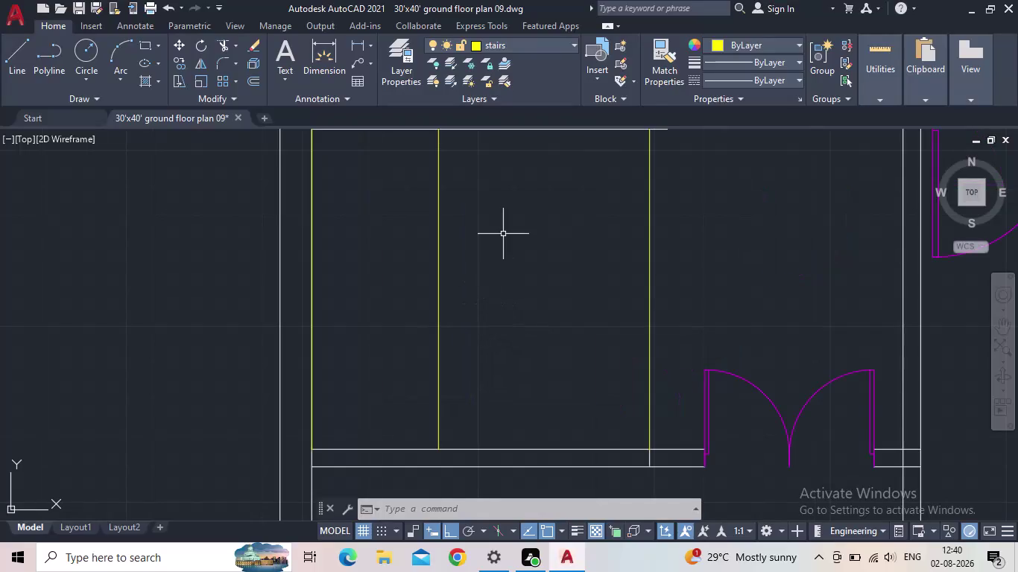
Draw a stairs-layer line closing the flight's top, from the top-right corner to the left inner edge.
middle_drag(503, 237, 500, 305)
click(511, 195)
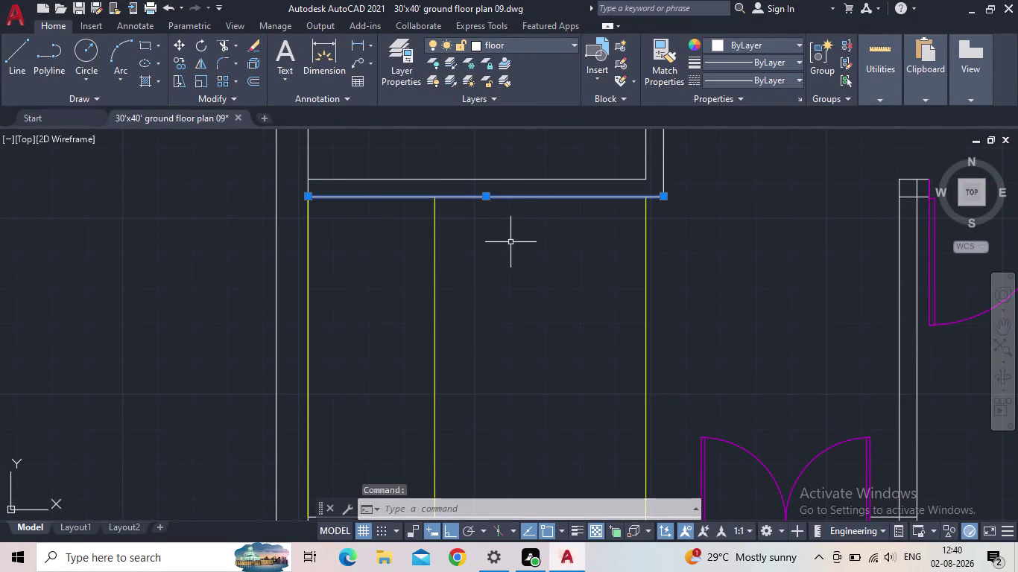
key(Escape)
scroll(down, 3)
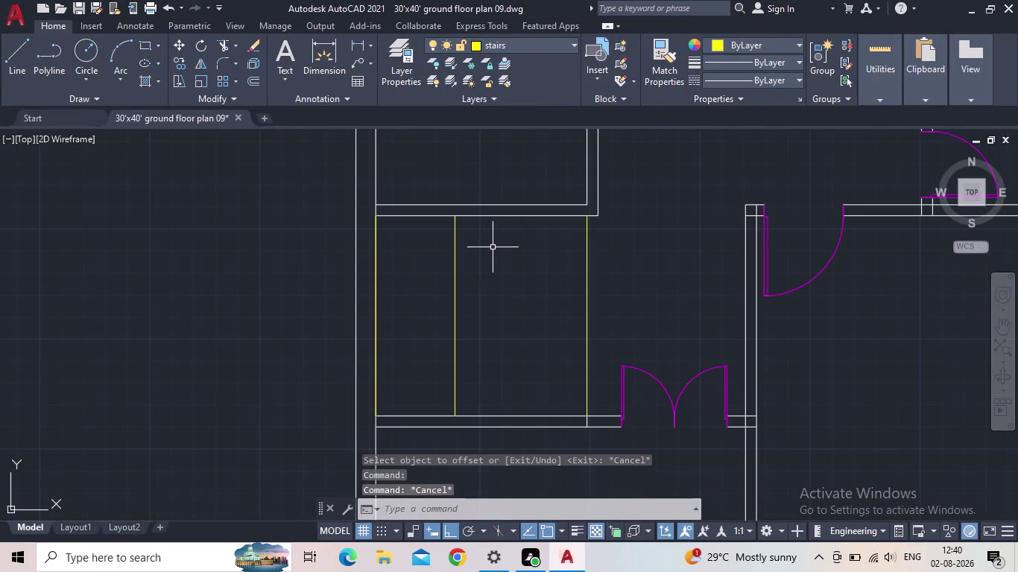
scroll(up, 3)
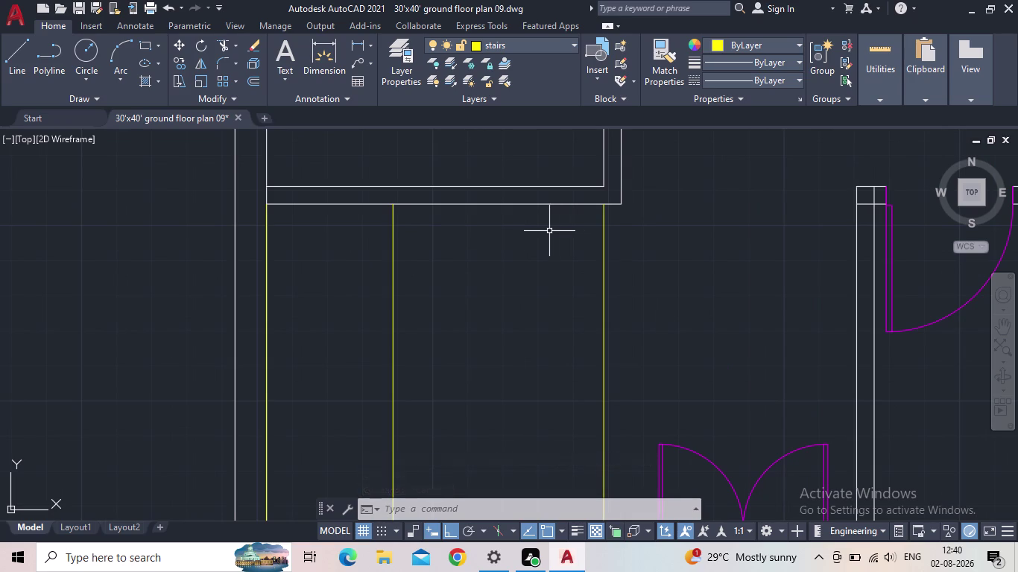
key(l)
key(Return)
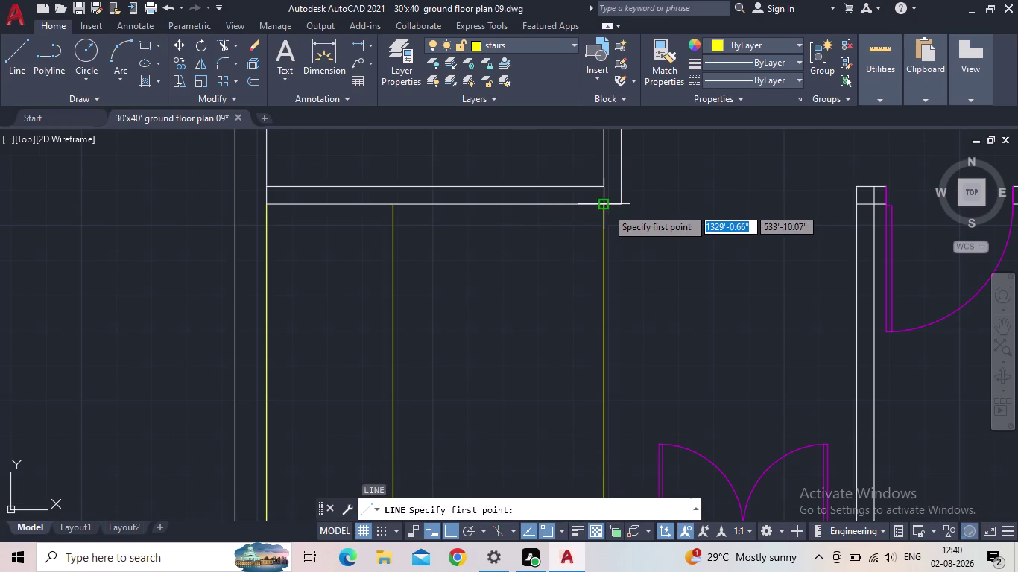
click(606, 209)
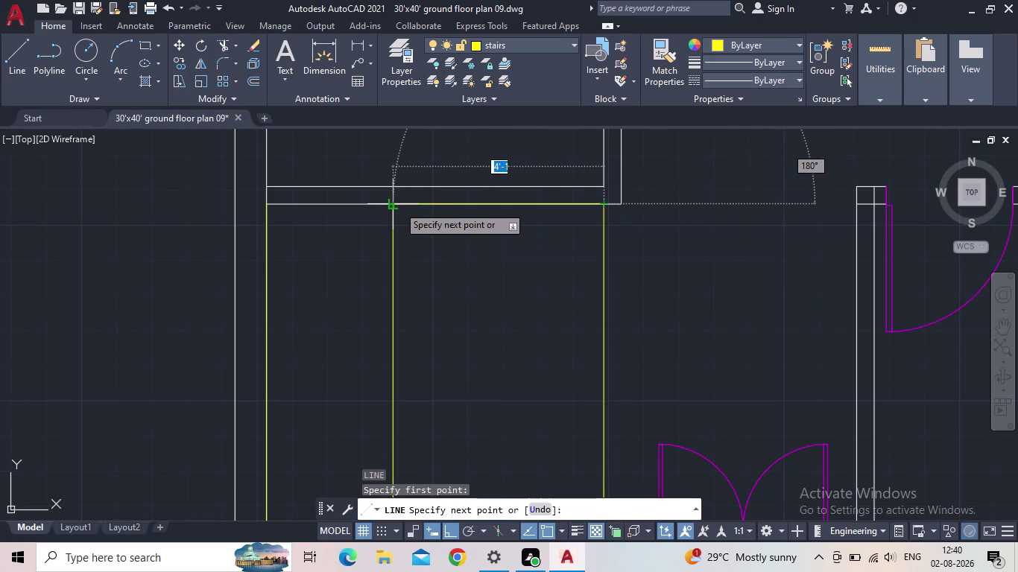
click(394, 206)
key(Escape)
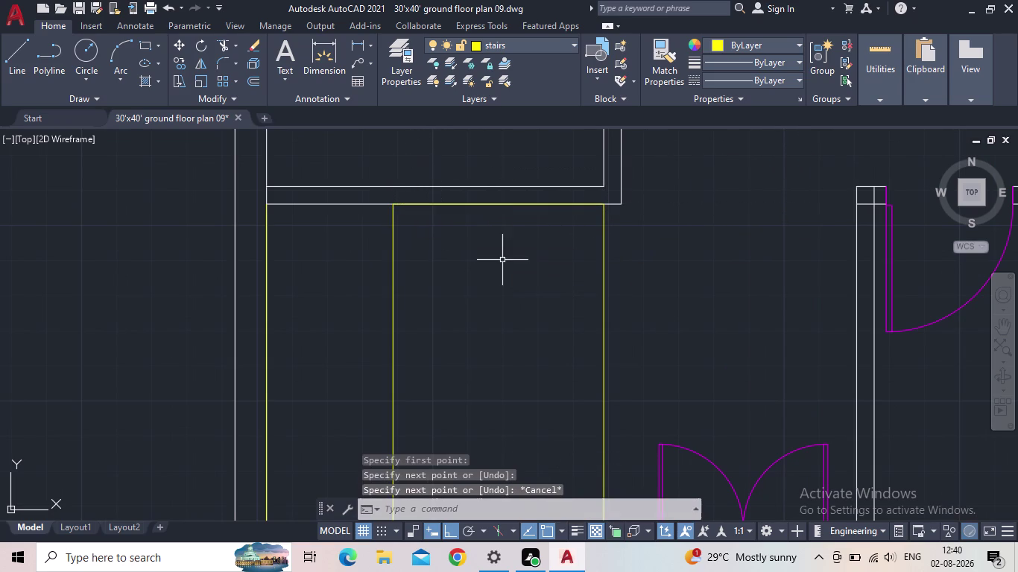
click(479, 204)
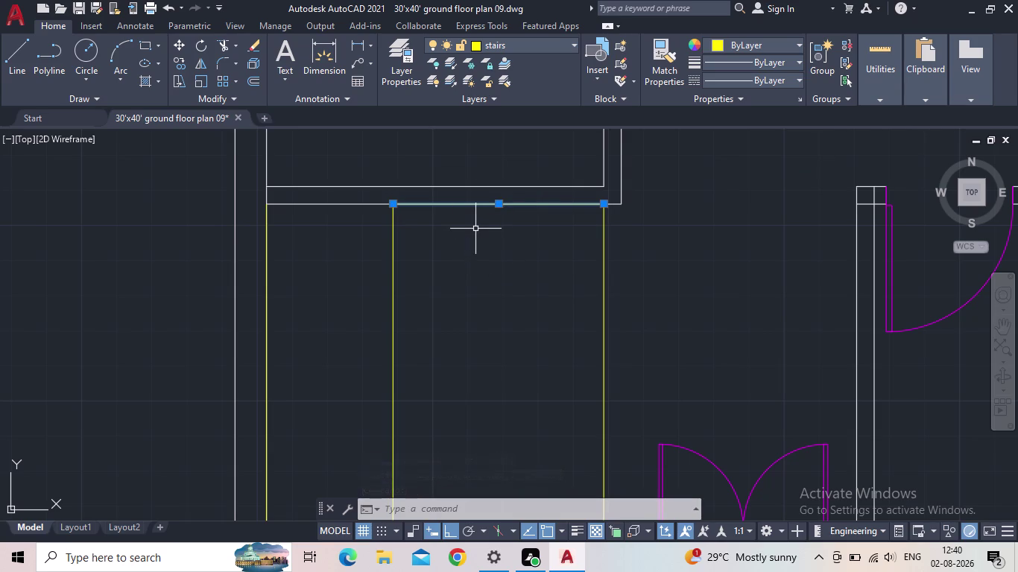
Begin an offset with a 2 ft distance, then cancel it.
key(o)
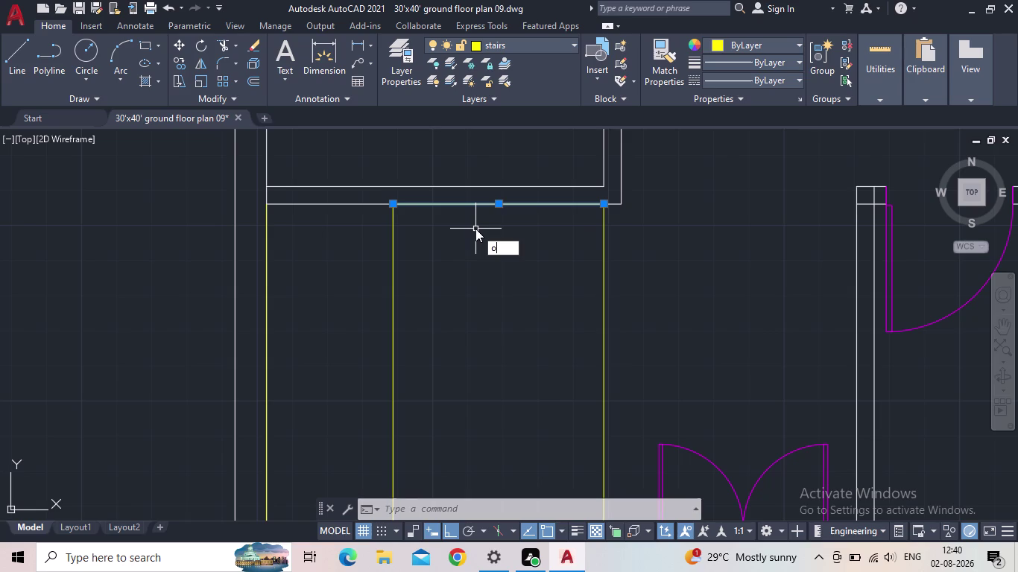
key(Return)
text(2)
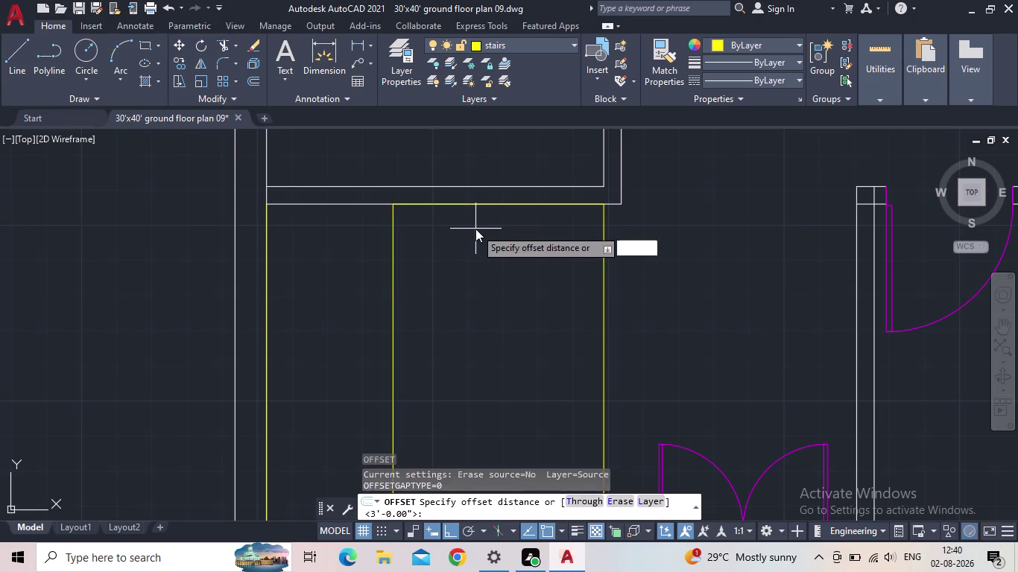
text(')
key(Return)
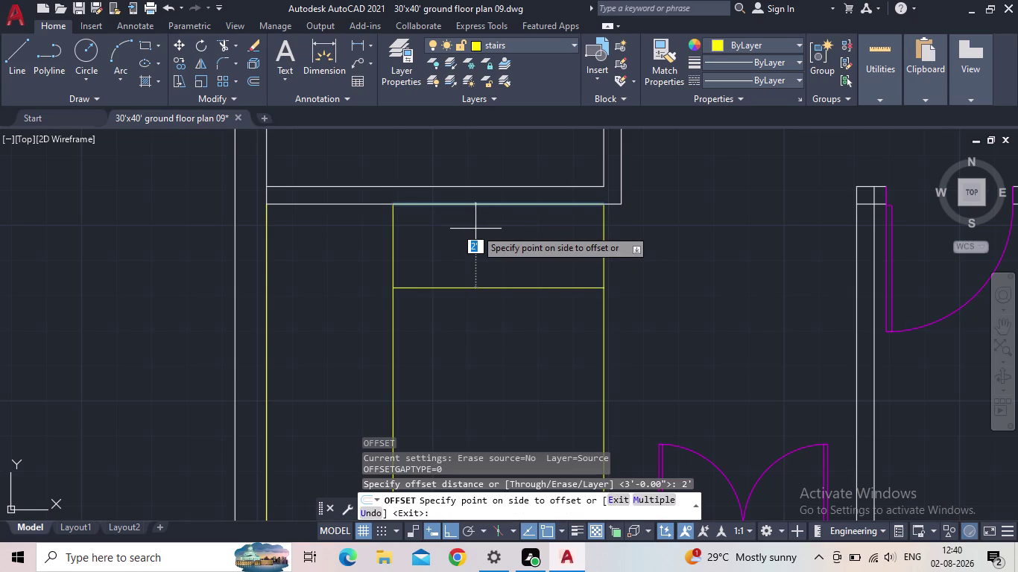
scroll(down, 3)
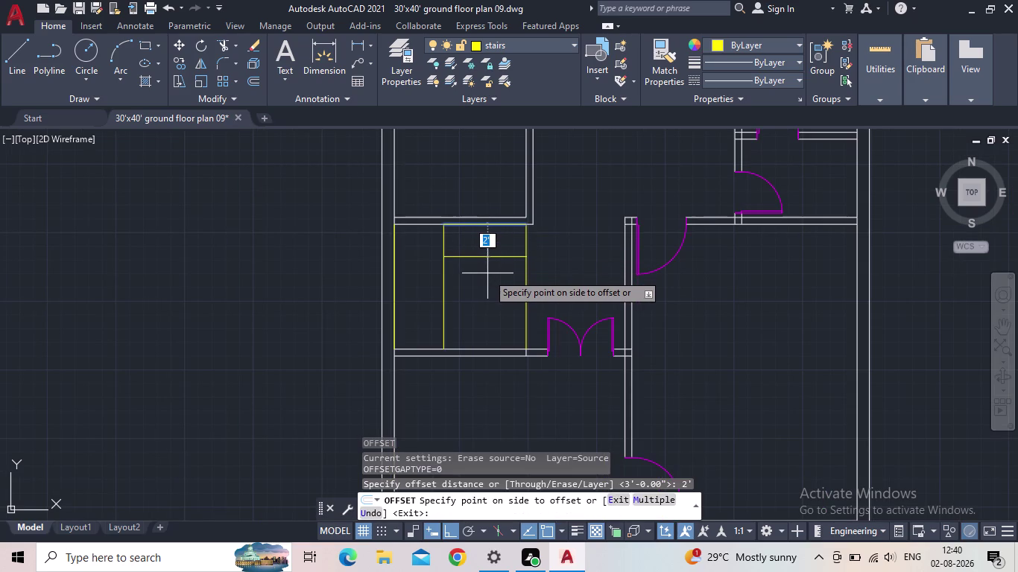
key(Escape)
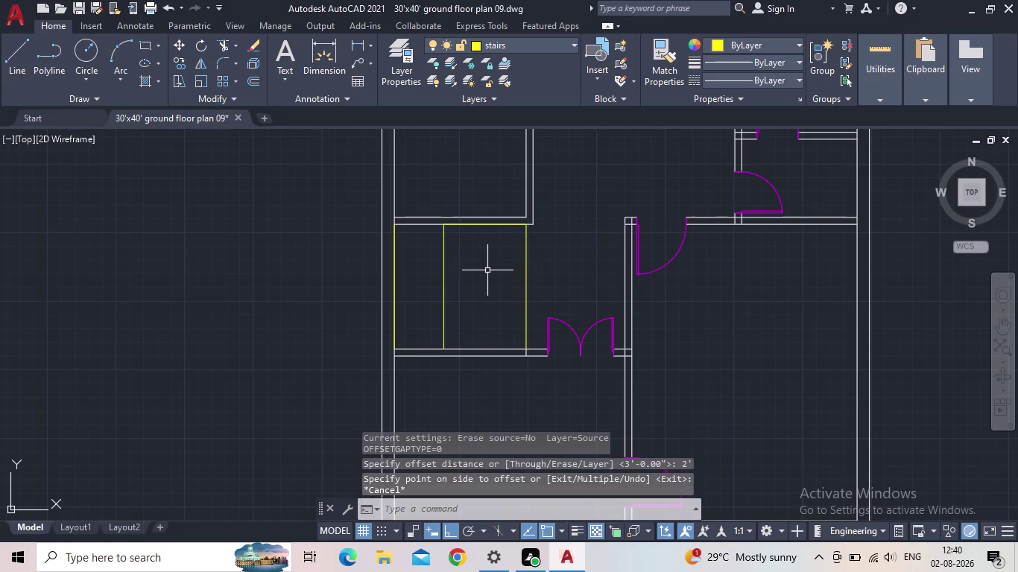
Offset the top stair line 3 ft downward to create the first tread line.
key(o)
key(Return)
key(3)
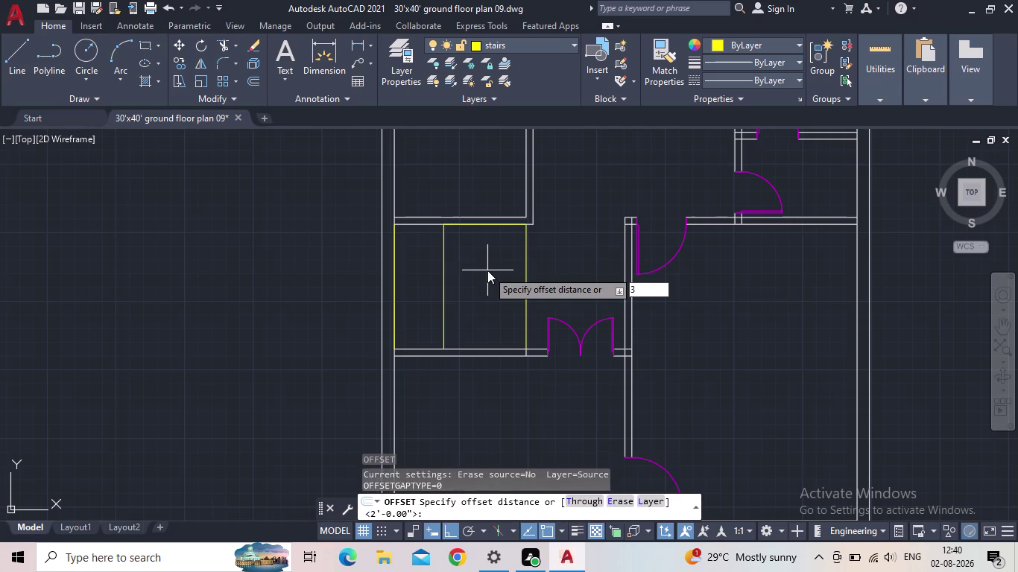
key(apostrophe)
key(Return)
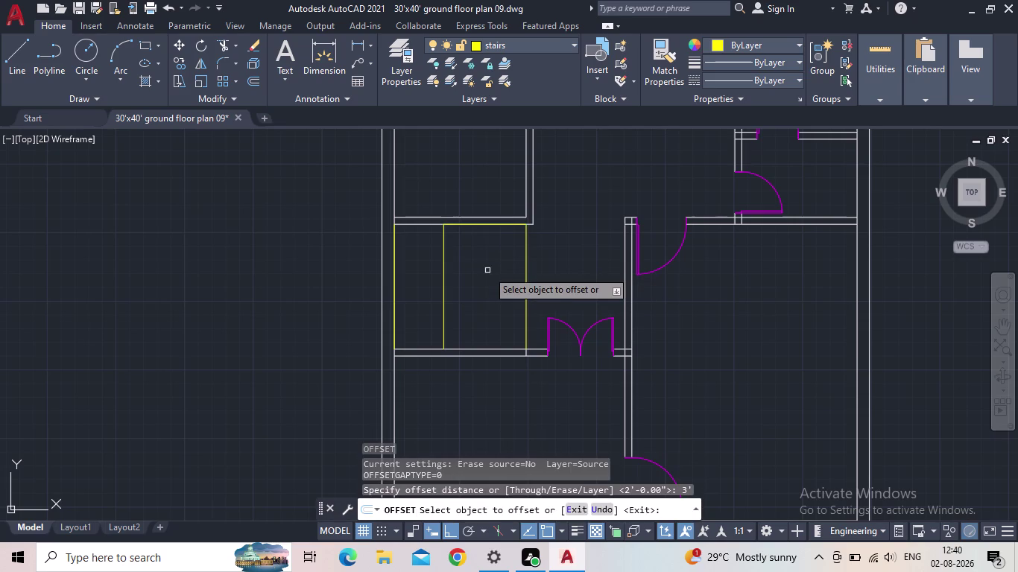
scroll(up, 3)
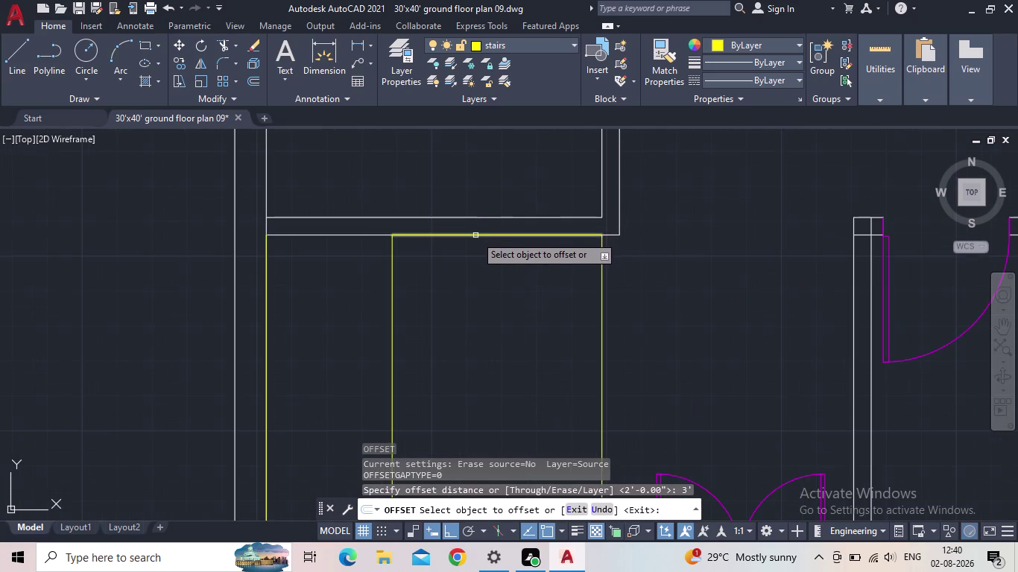
click(476, 236)
click(496, 372)
scroll(down, 3)
middle_drag(507, 366, 505, 284)
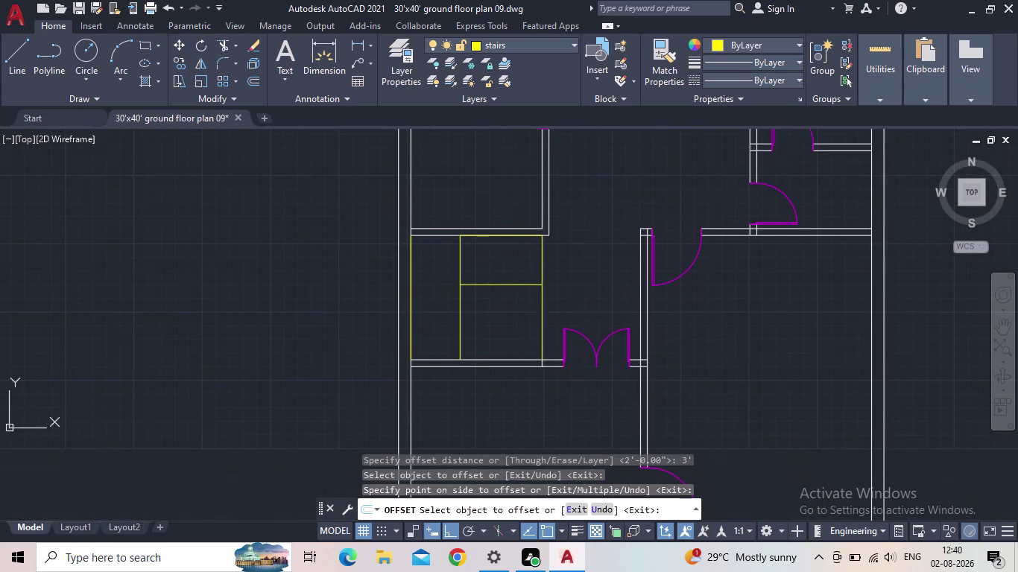
key(Escape)
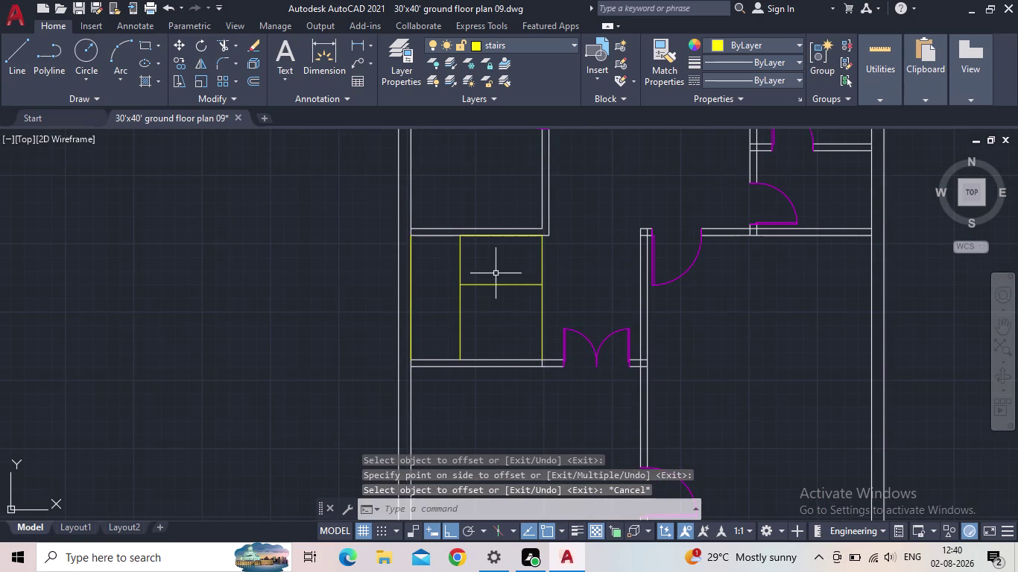
Draw a line across the bottom of the flight from its bottom-left to bottom-right corner.
key(l)
key(Return)
scroll(up, 3)
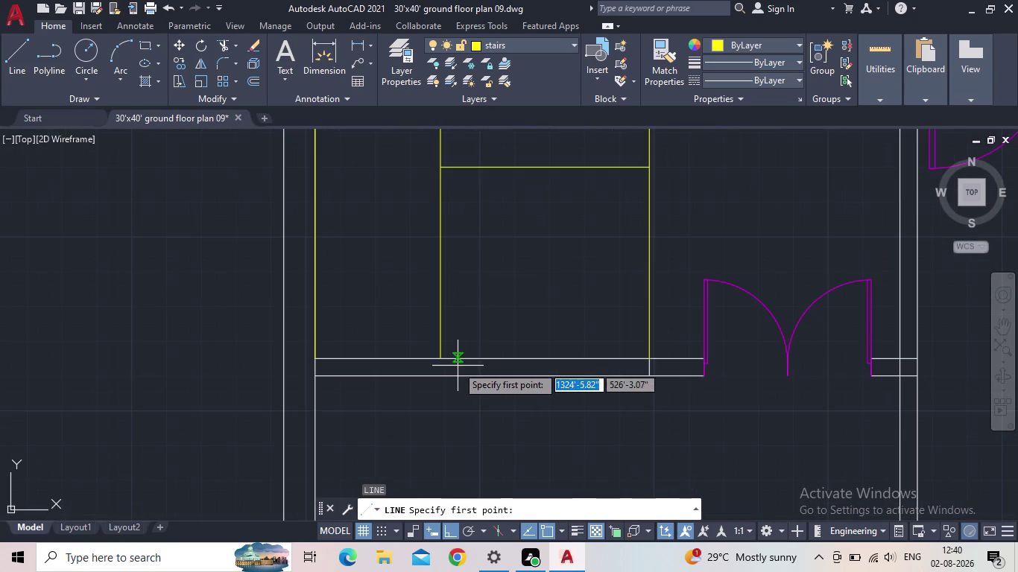
click(436, 358)
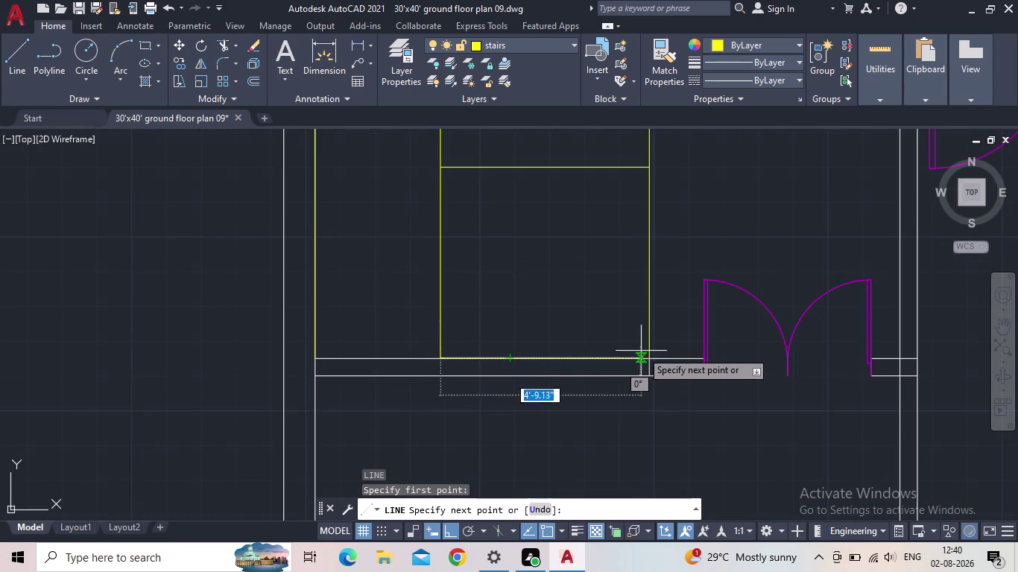
click(646, 357)
key(Escape)
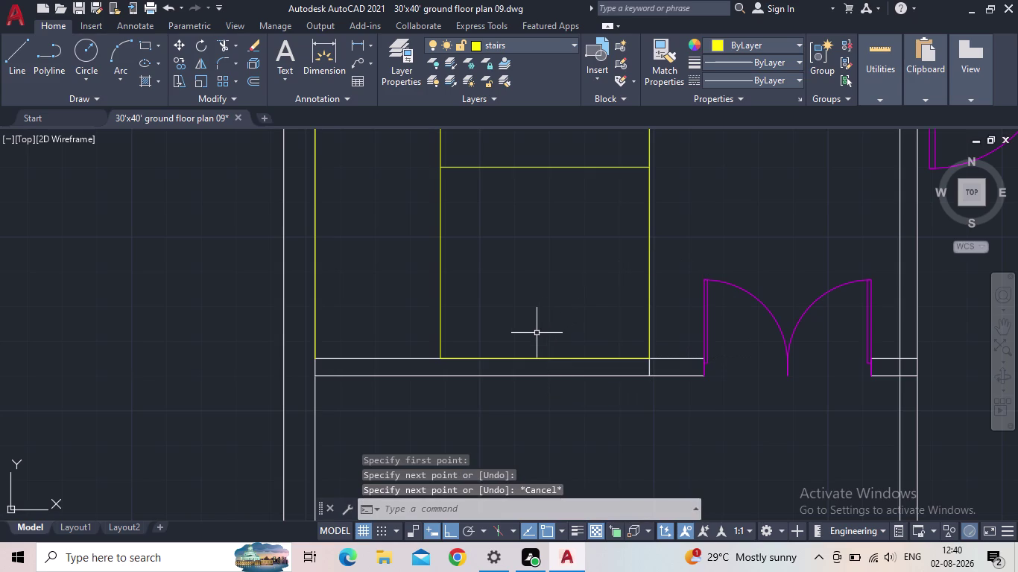
Offset the bottom stair line 3 ft upward to create the second tread line.
key(o)
key(Return)
text(3)
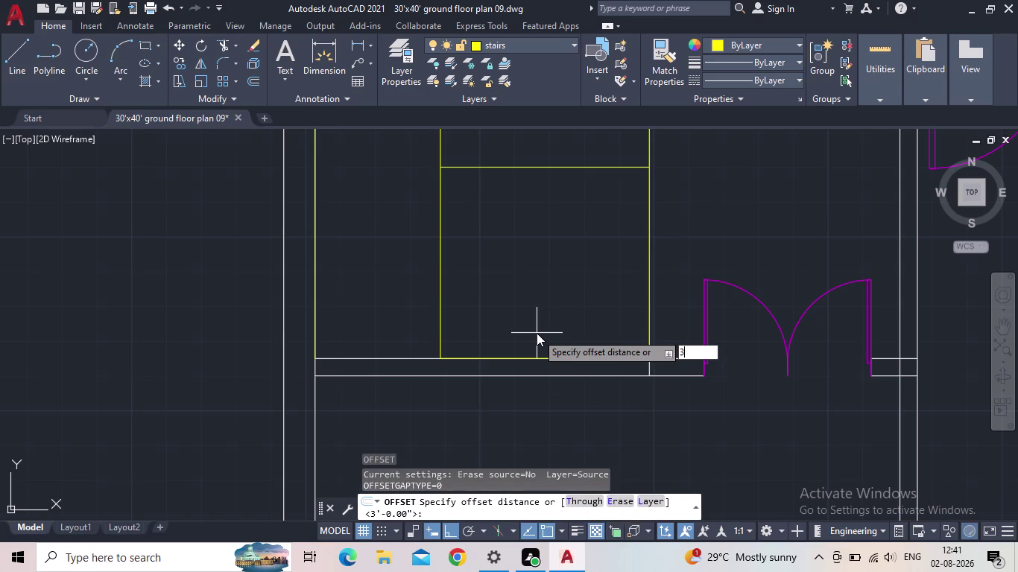
text(')
key(Return)
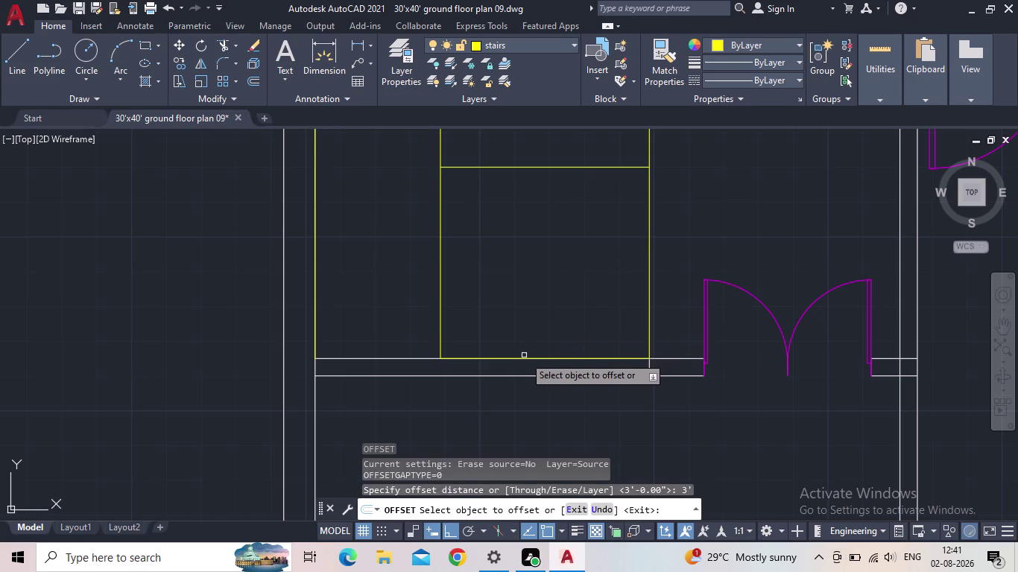
click(523, 356)
click(509, 357)
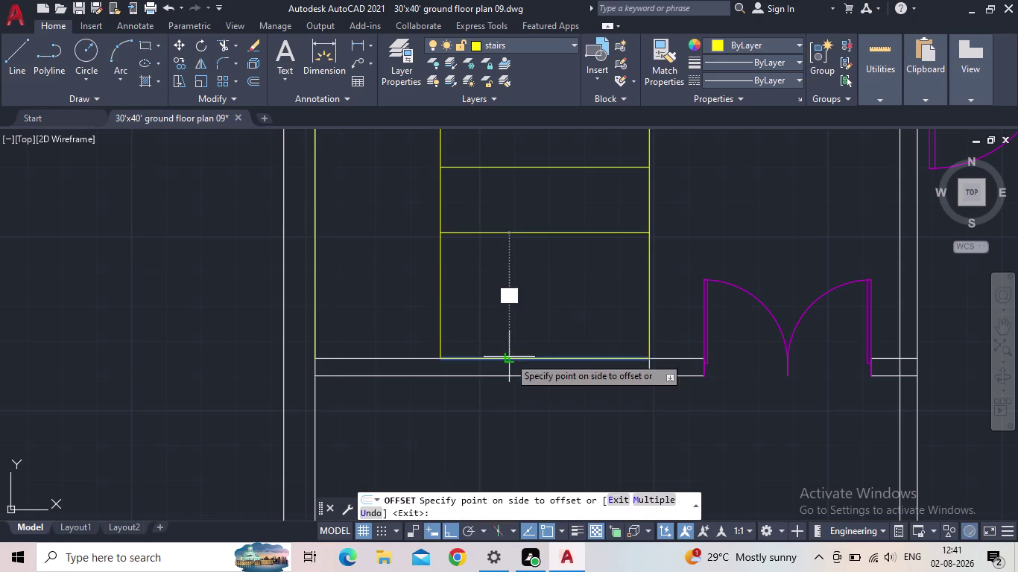
click(518, 251)
scroll(down, 3)
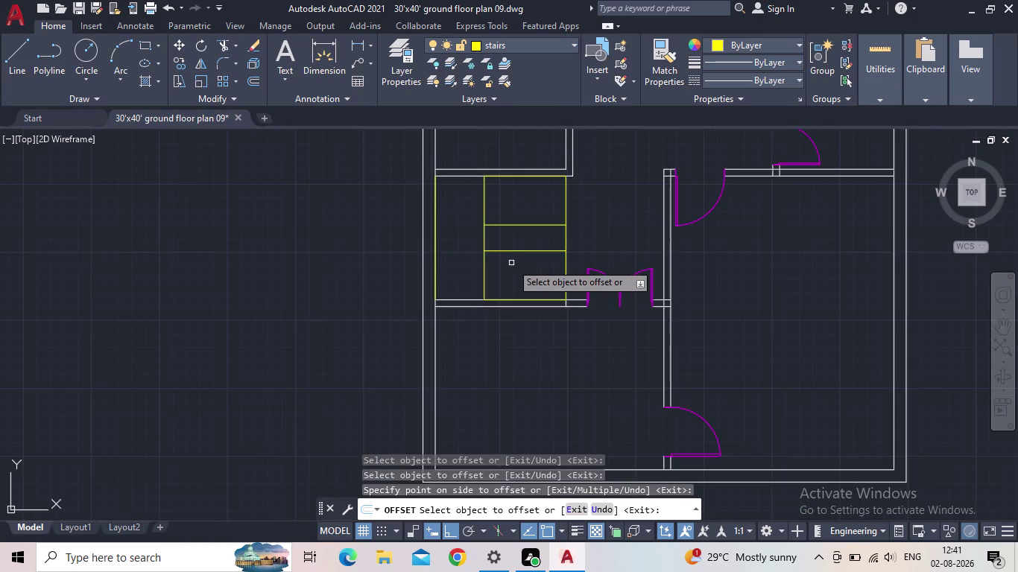
middle_drag(511, 265, 479, 339)
scroll(up, 3)
key(Escape)
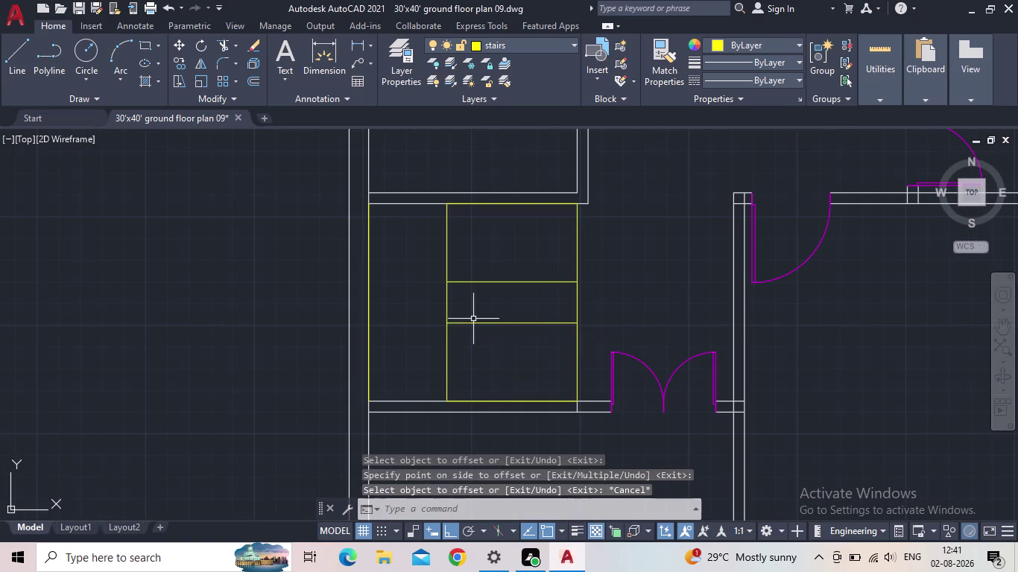
scroll(up, 3)
scroll(up, 3)
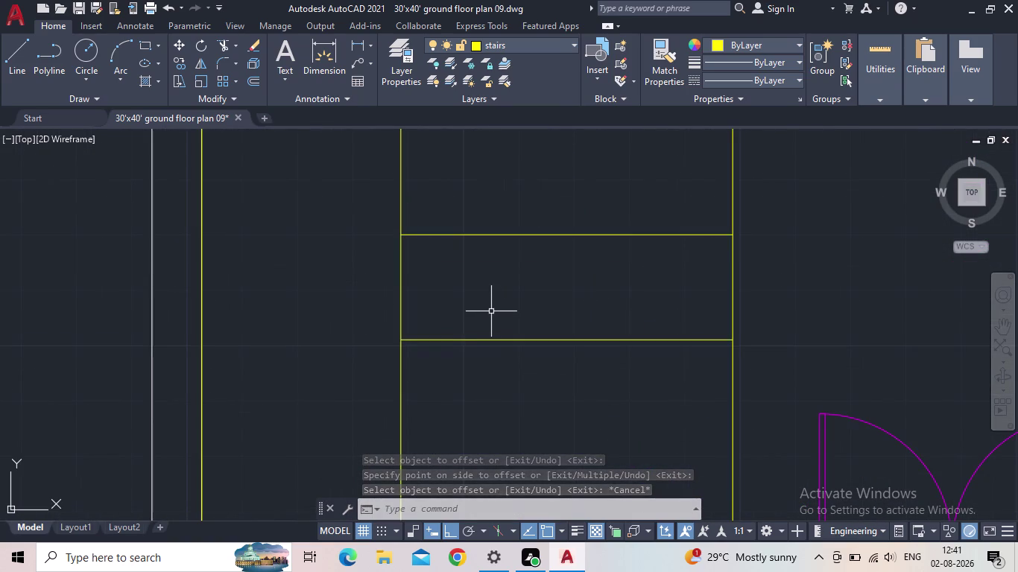
Offset the upper and lower tread lines by 1 inch to double them.
key(o)
key(Return)
text(1)
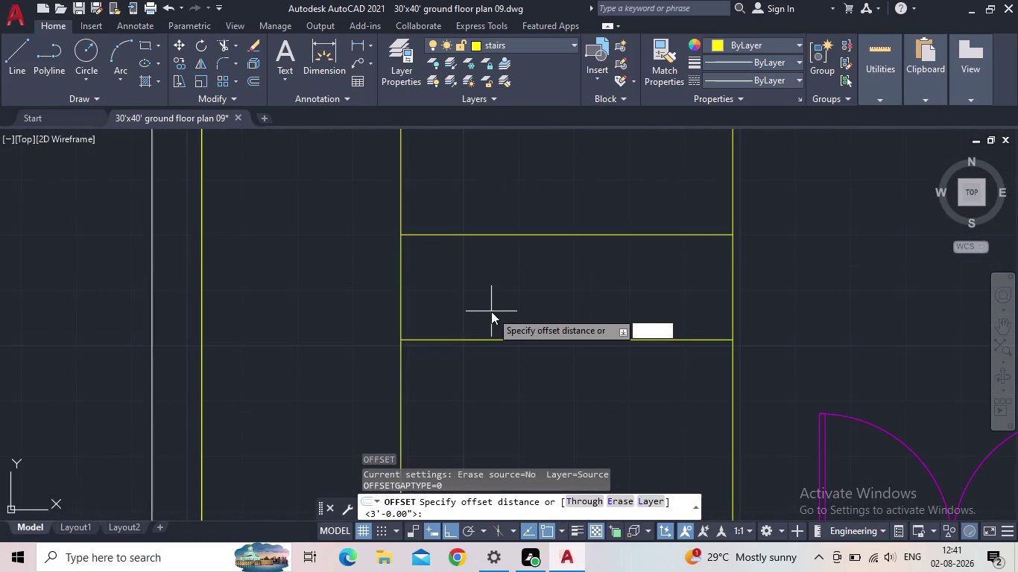
text(")
key(Return)
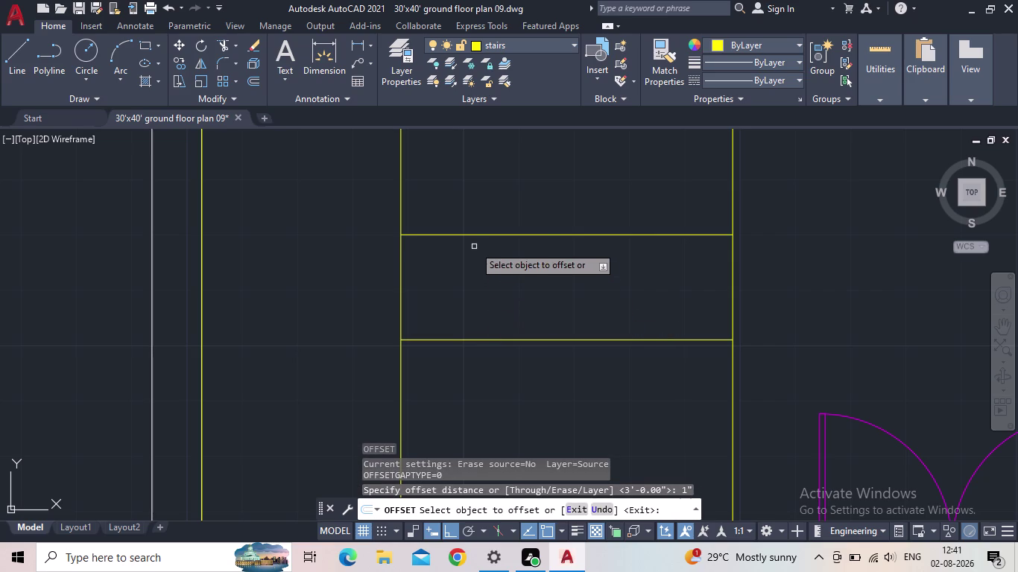
click(475, 234)
click(477, 253)
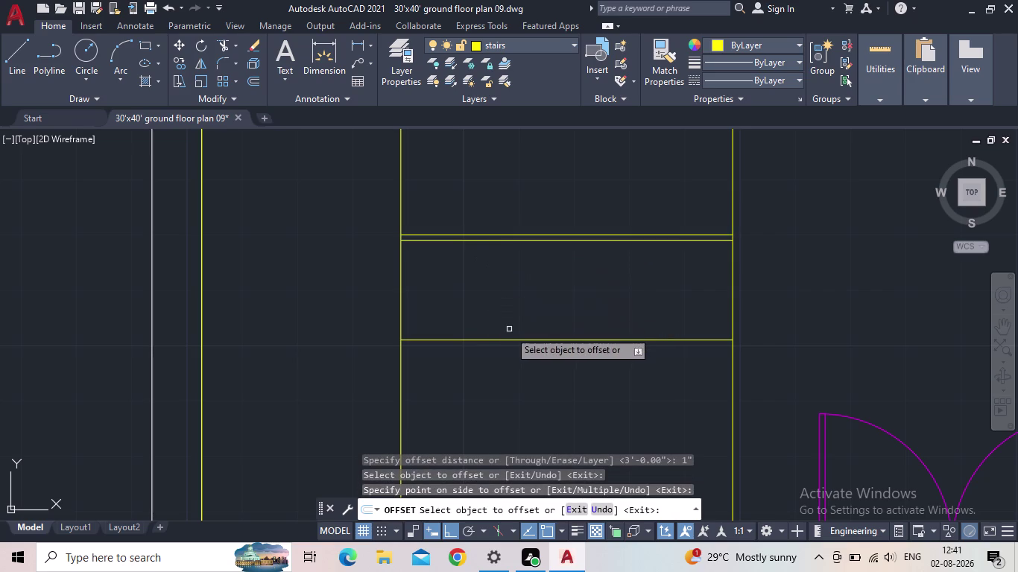
click(510, 339)
click(508, 308)
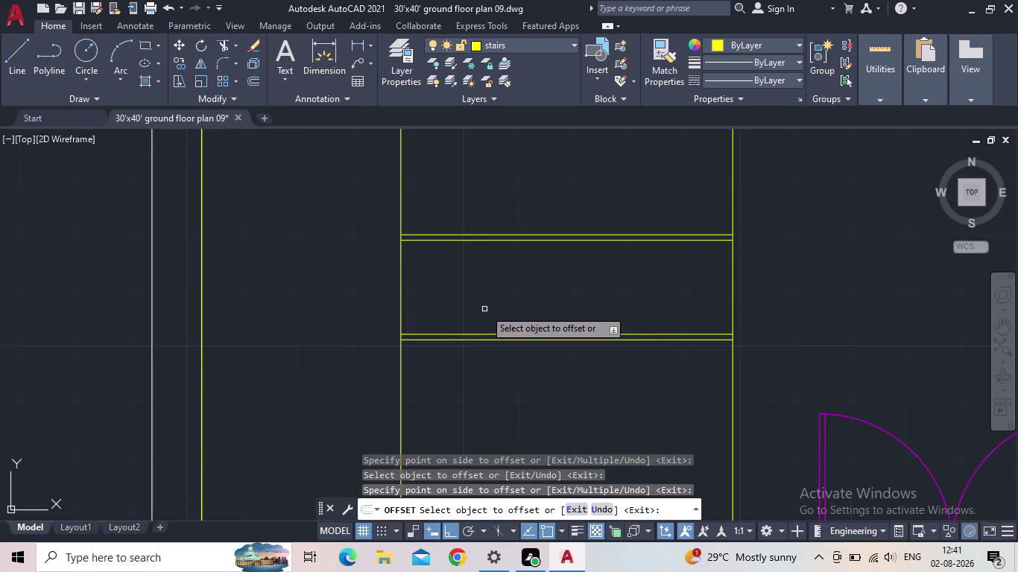
key(Escape)
Try trimming lines near the stair rectangles, then cancel TRIM without removing anything.
scroll(down, 3)
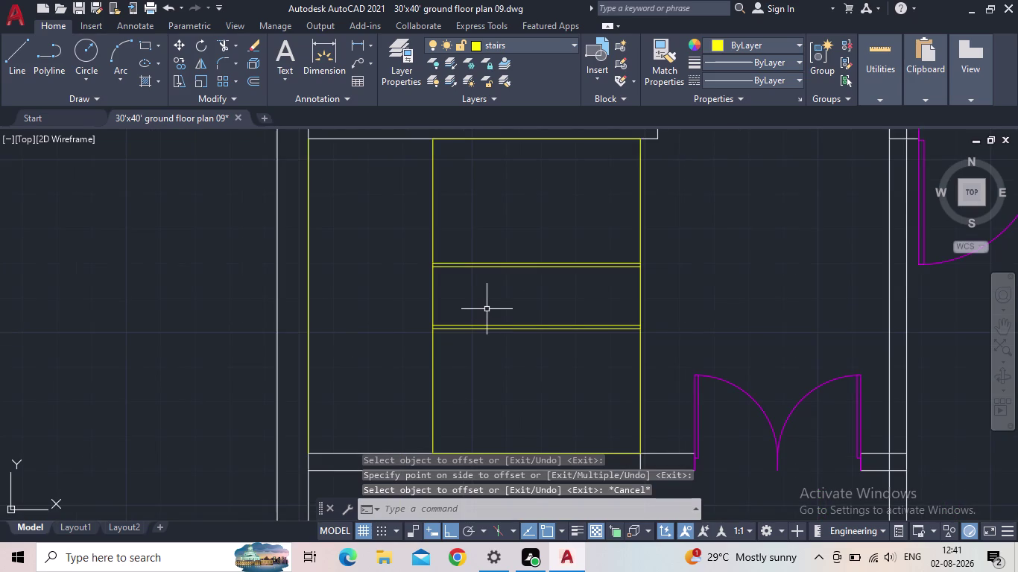
scroll(up, 3)
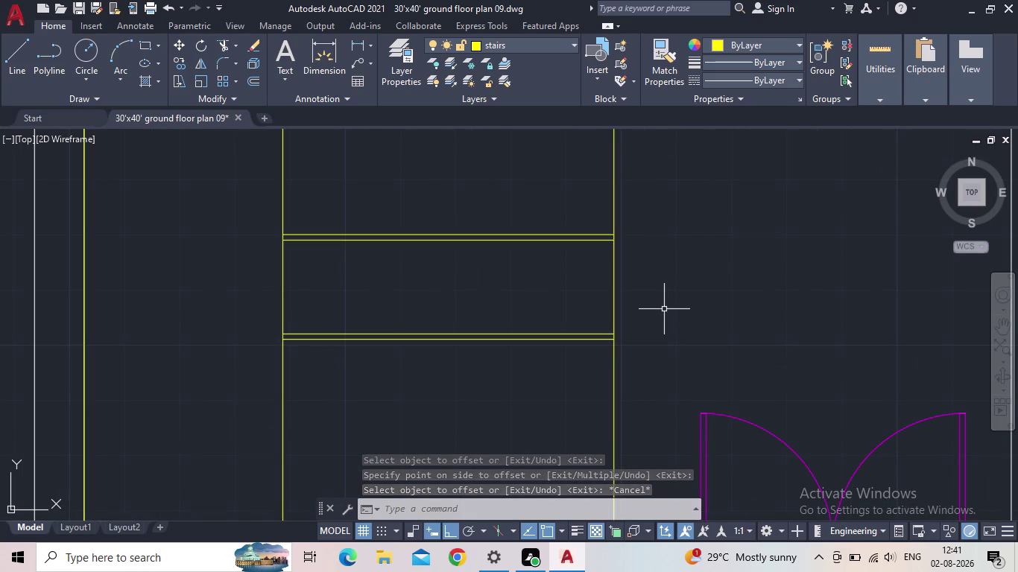
text(tr)
key(Return)
drag(653, 293, 631, 293)
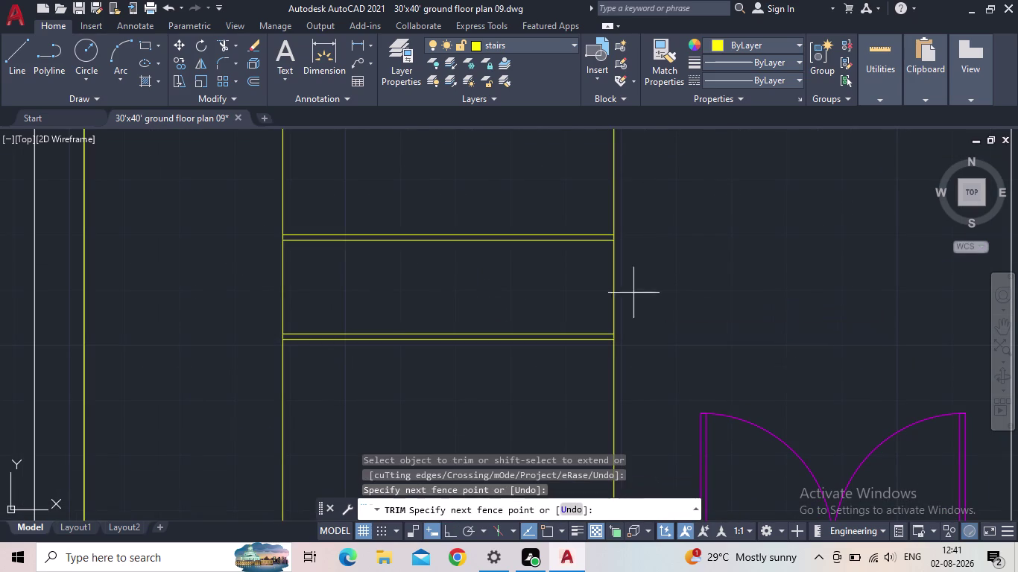
drag(631, 293, 578, 292)
scroll(down, 3)
middle_drag(551, 292, 533, 276)
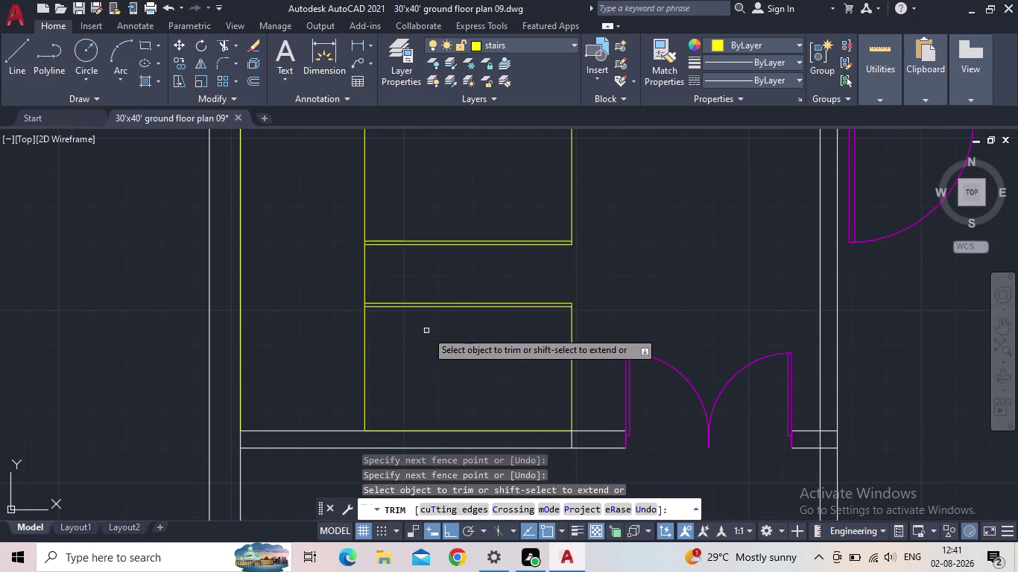
middle_drag(437, 362, 444, 360)
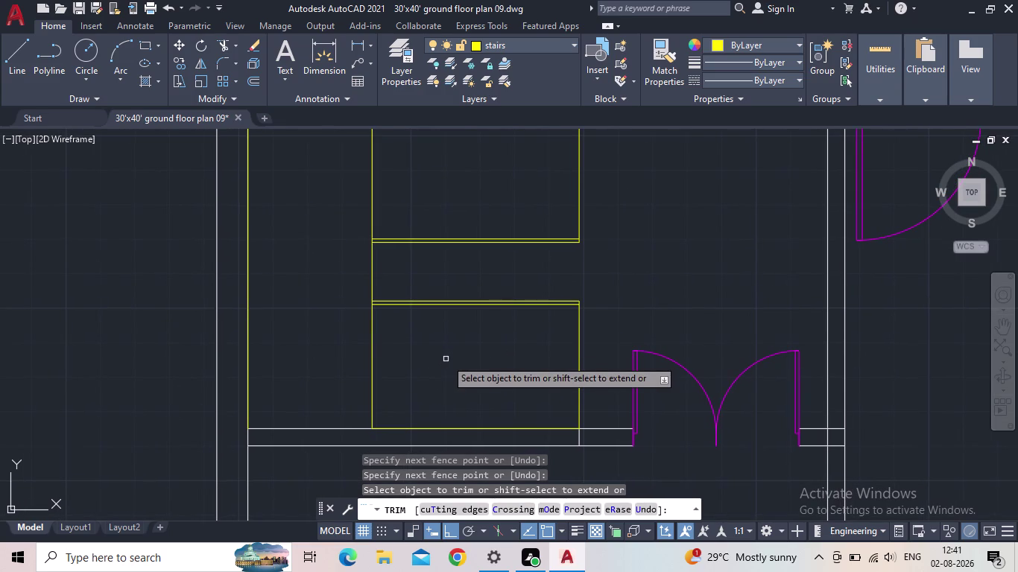
scroll(down, 3)
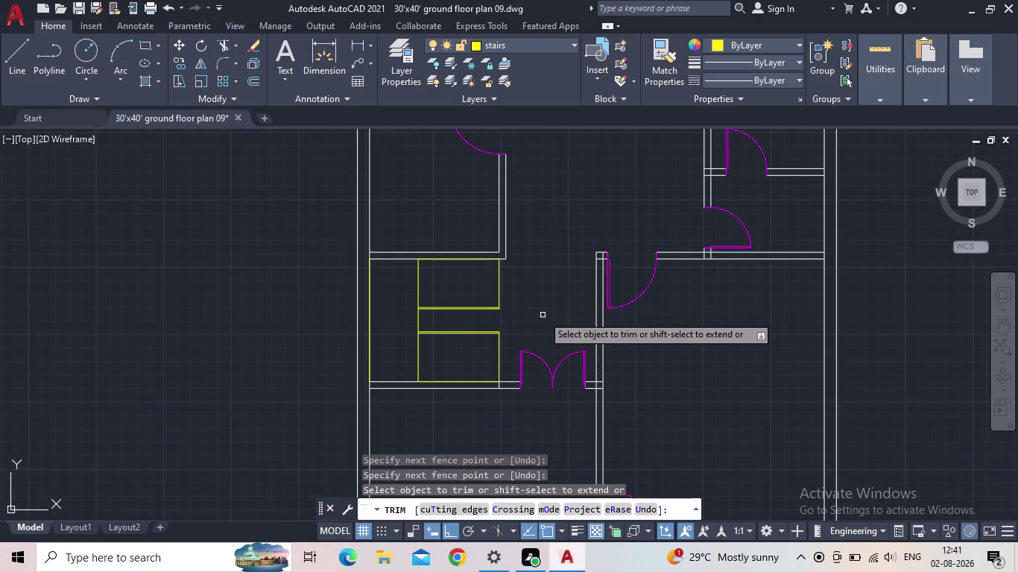
key(Escape)
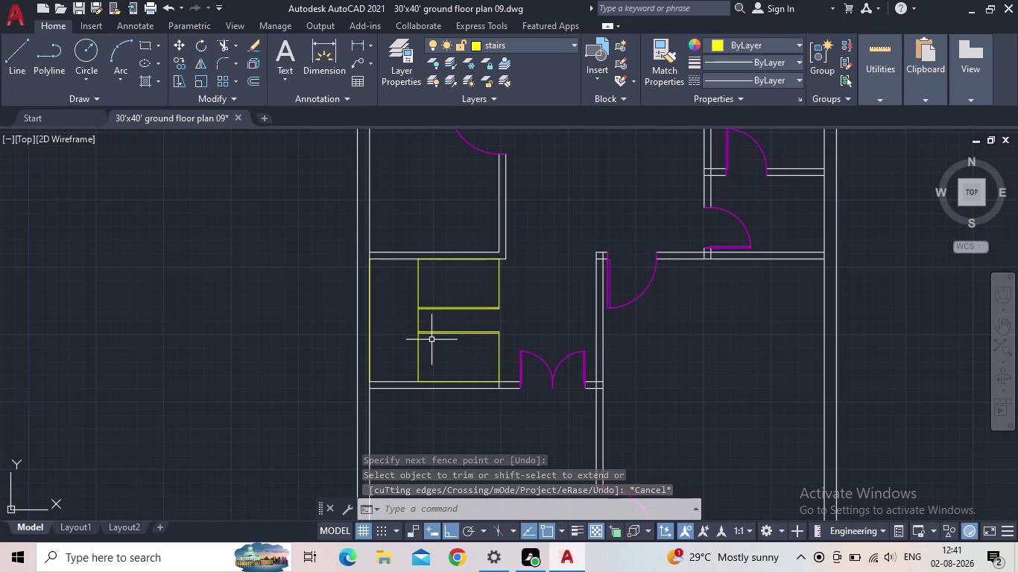
scroll(up, 3)
middle_drag(479, 341, 484, 335)
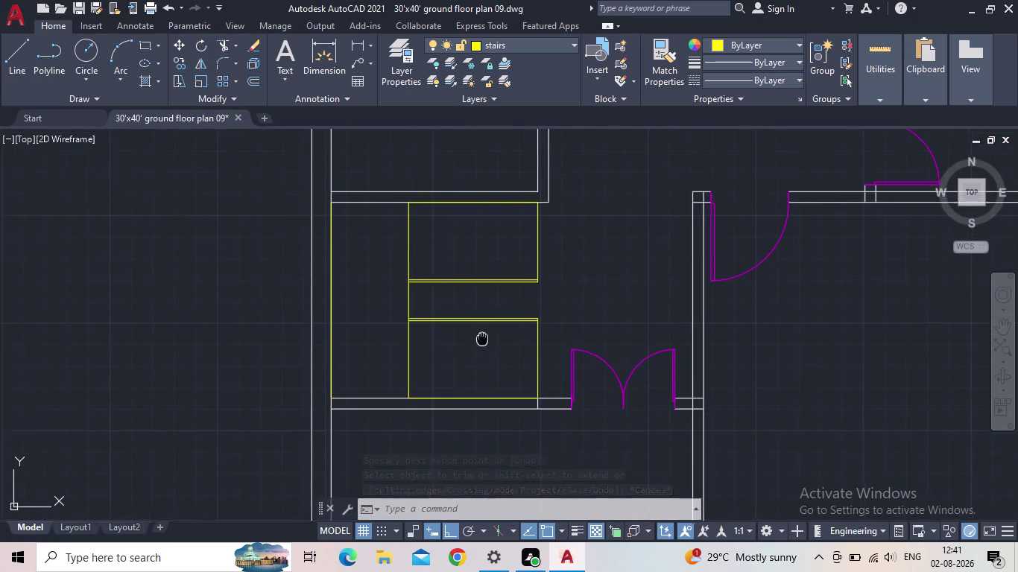
middle_drag(484, 335, 491, 328)
scroll(up, 3)
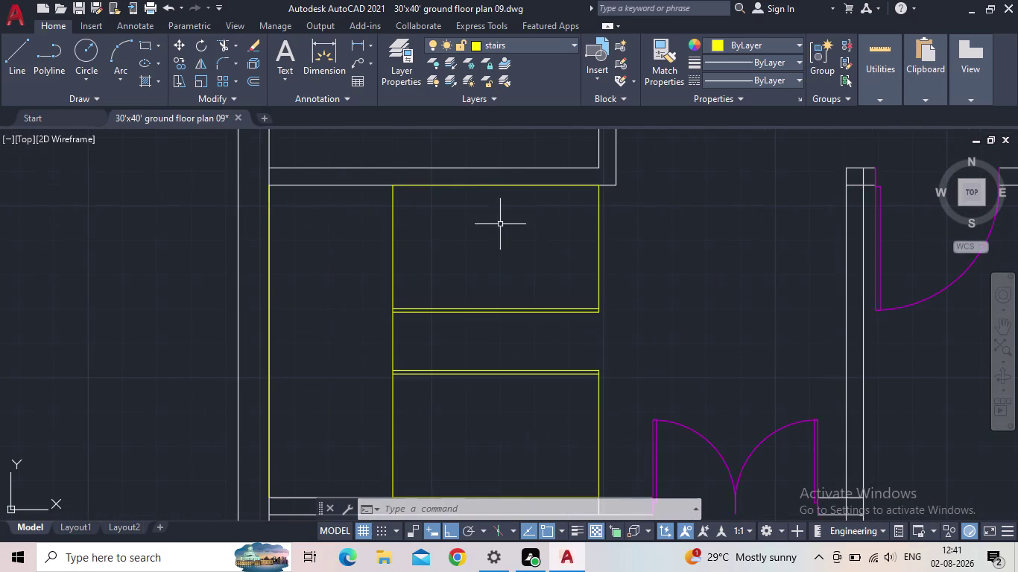
Offset the upper rectangle's top edge and lower rectangle's bottom edge by 1 inch.
key(Escape)
key(o)
key(Return)
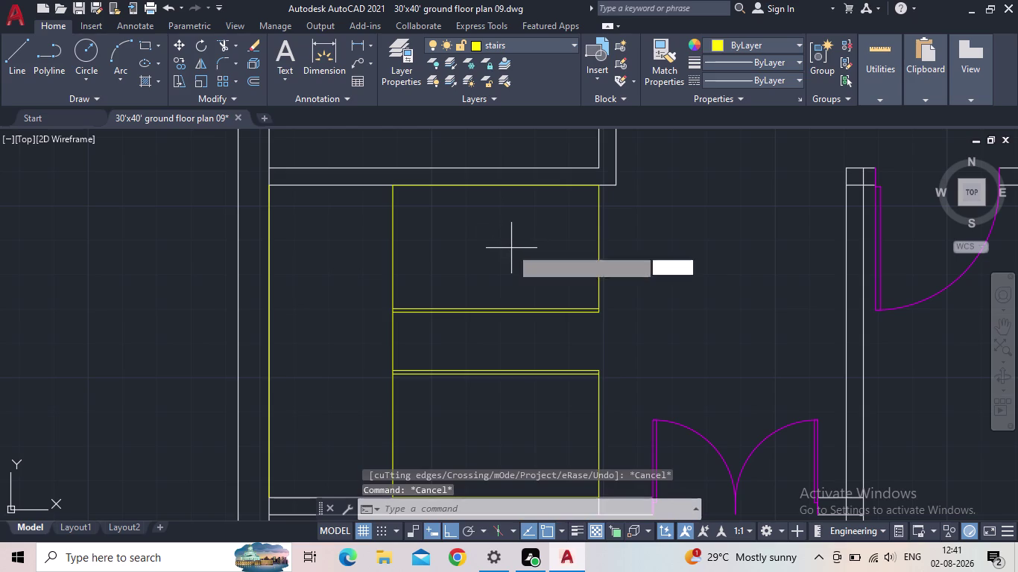
key(1)
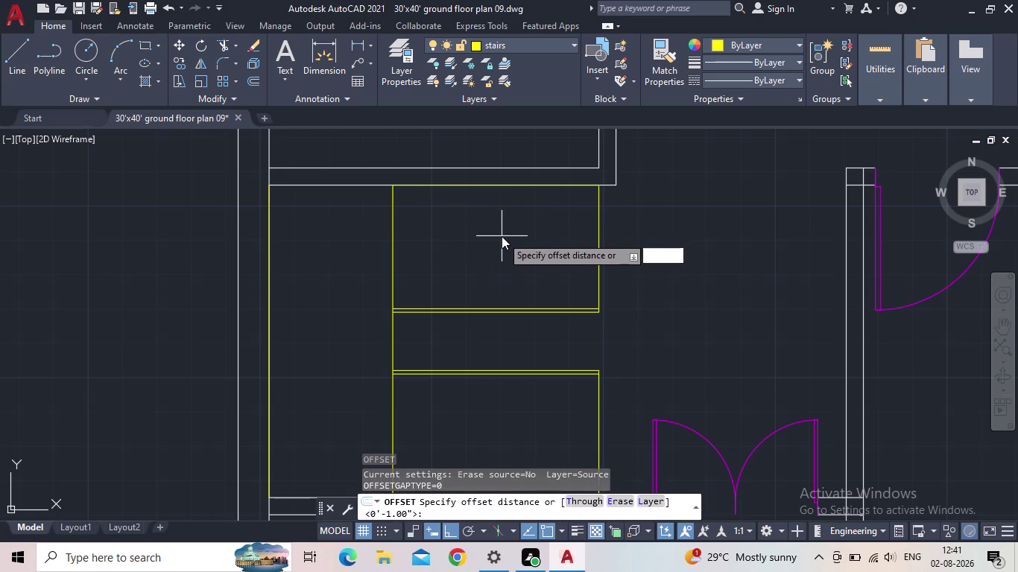
key(shift+quotedbl)
key(Return)
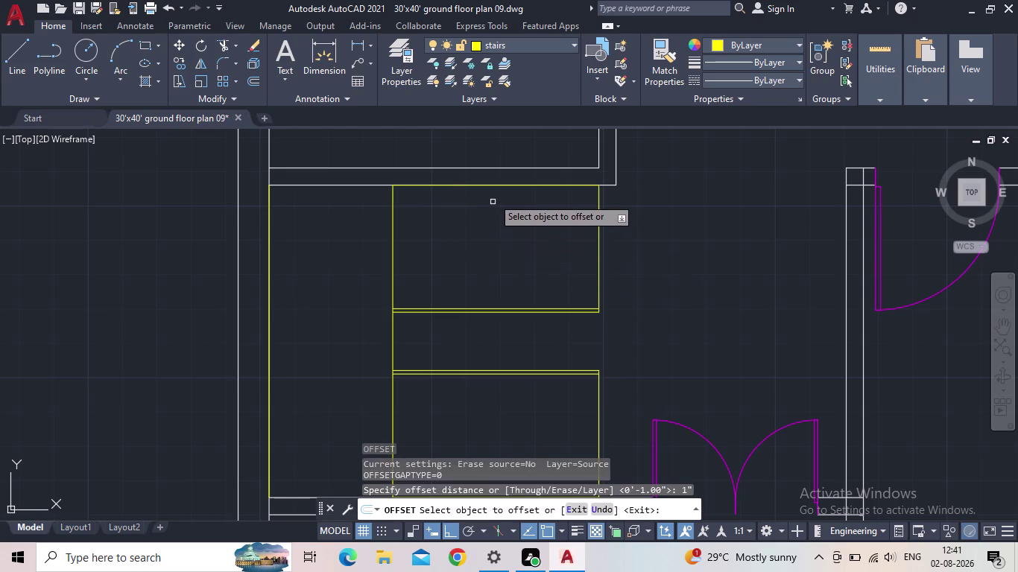
drag(488, 185, 487, 186)
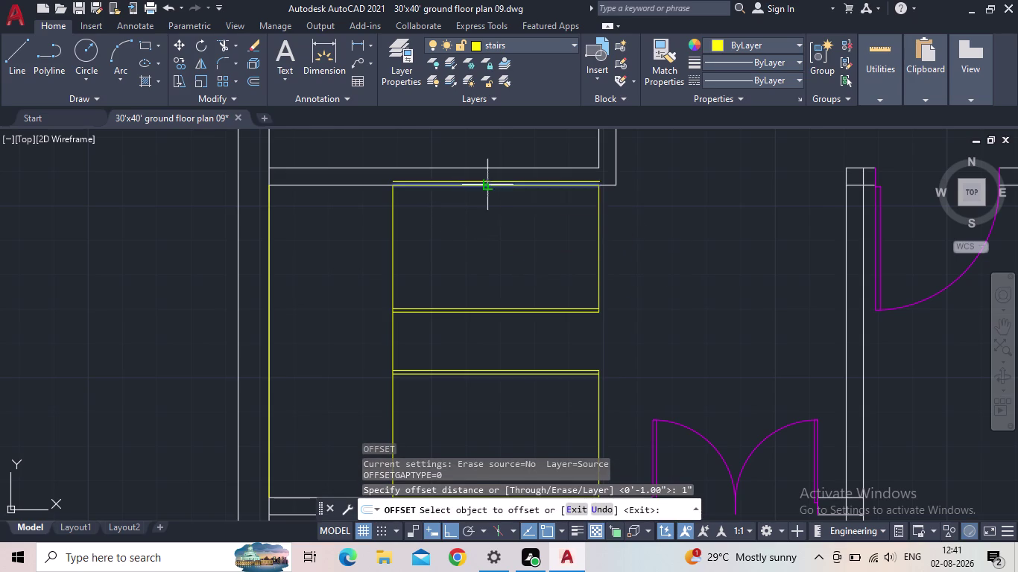
drag(487, 186, 486, 196)
click(486, 224)
middle_drag(495, 322, 536, 180)
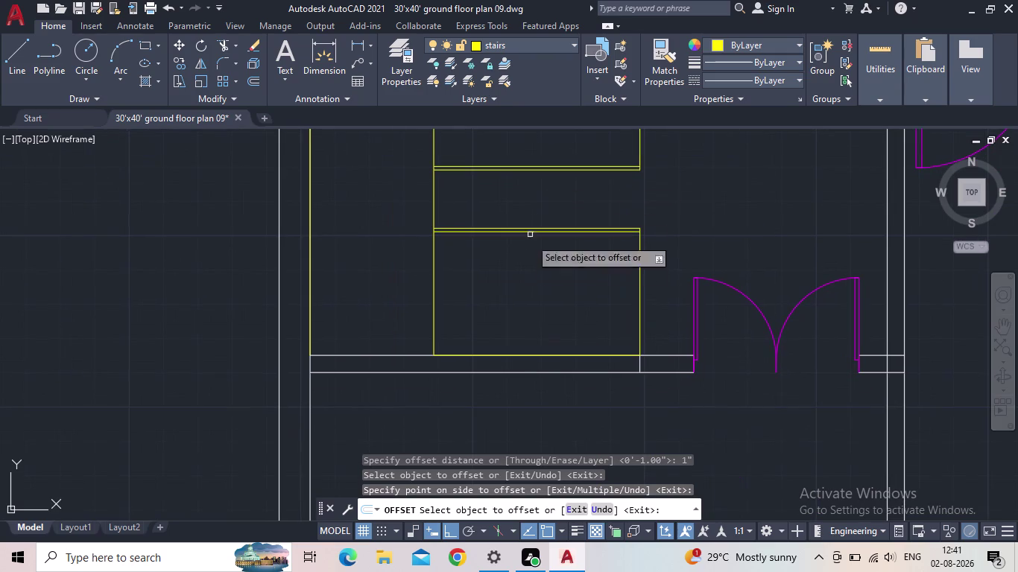
click(531, 355)
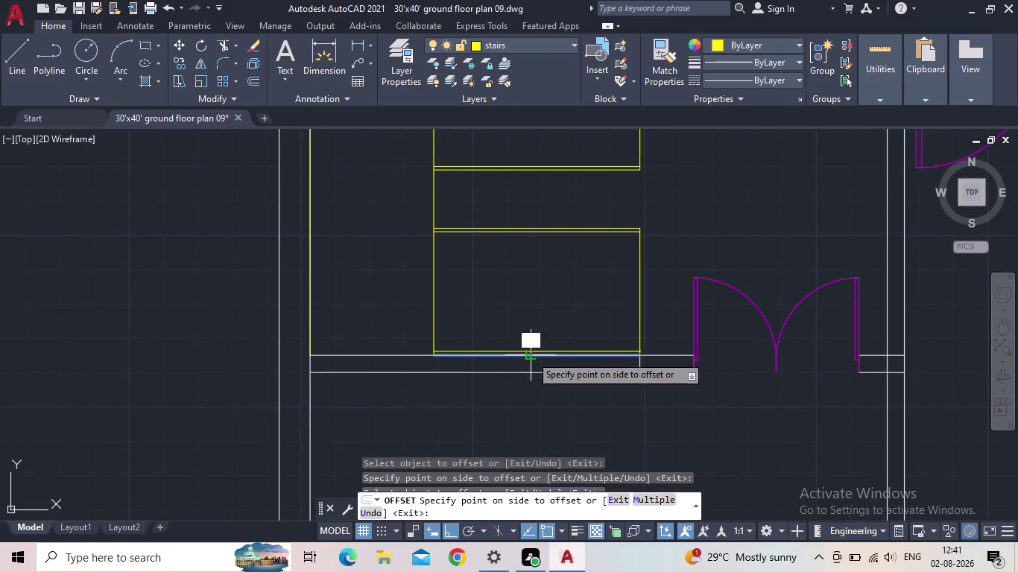
click(529, 337)
key(Escape)
Pan around the staircase and select the lower rectangle's right edge.
scroll(down, 3)
middle_drag(538, 329, 517, 337)
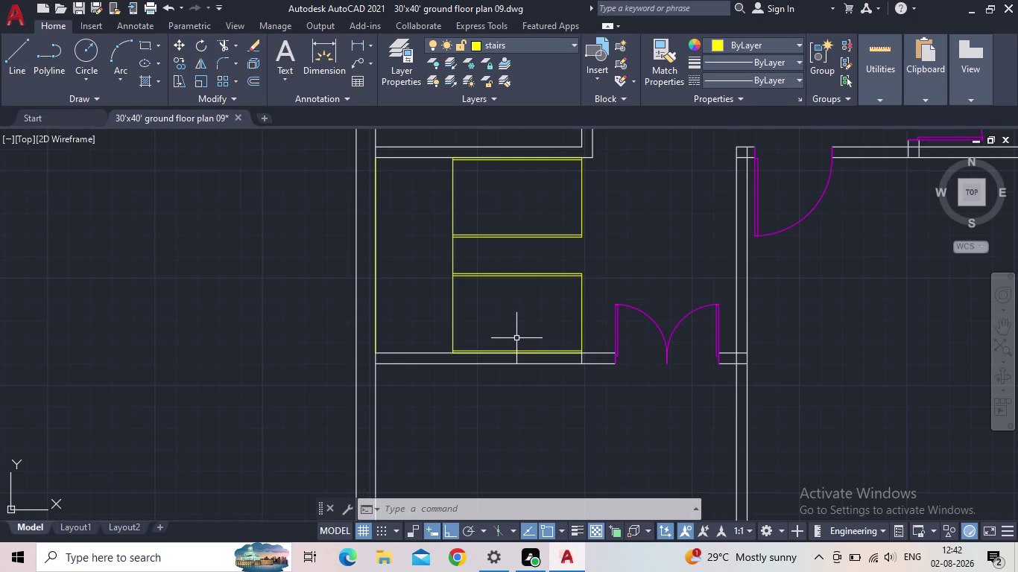
middle_drag(507, 306, 502, 327)
scroll(up, 3)
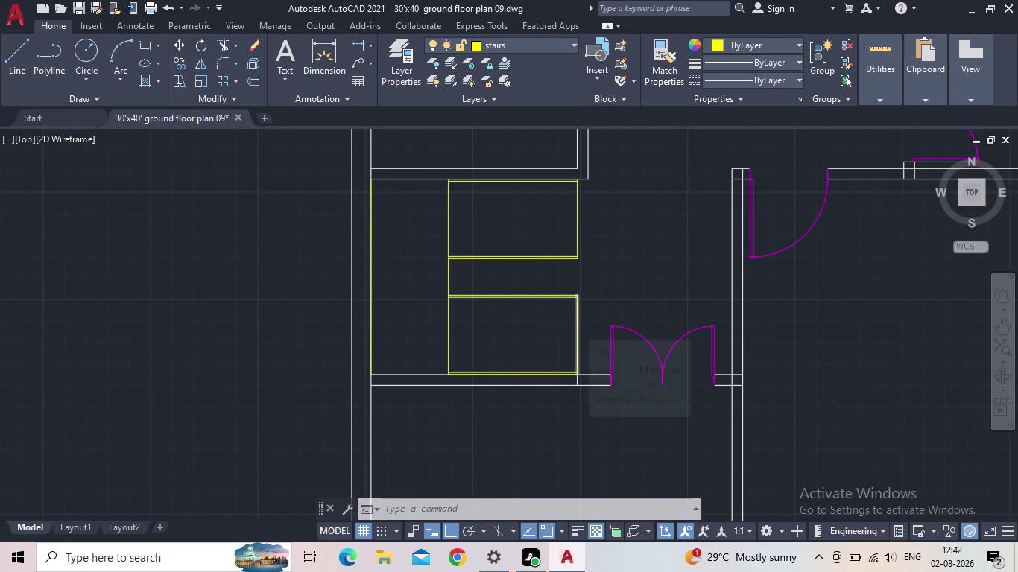
scroll(up, 3)
click(579, 325)
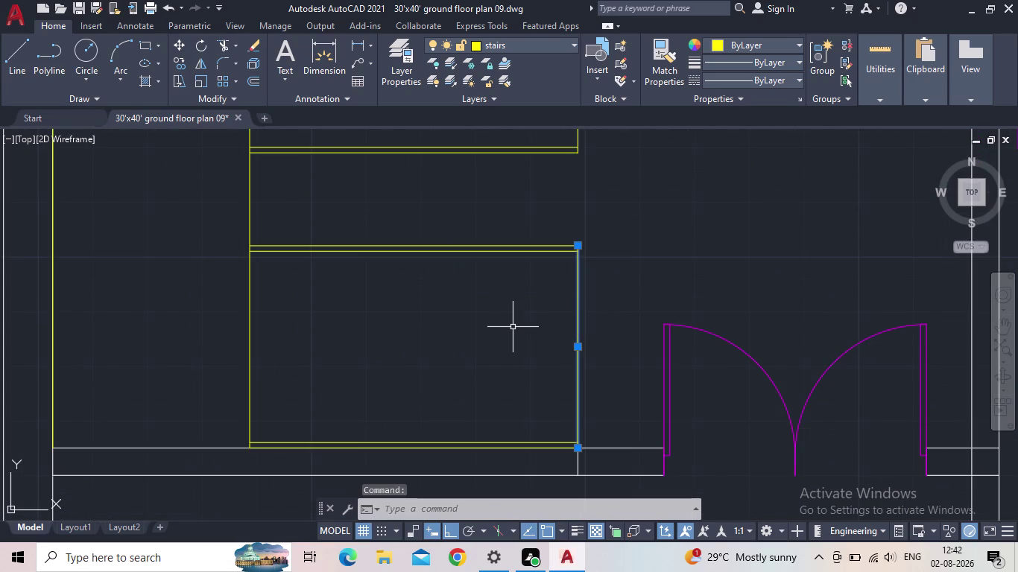
Offset the lower rectangle's right edge repeatedly at 1 ft, adding tread lines leftward.
key(o)
key(Return)
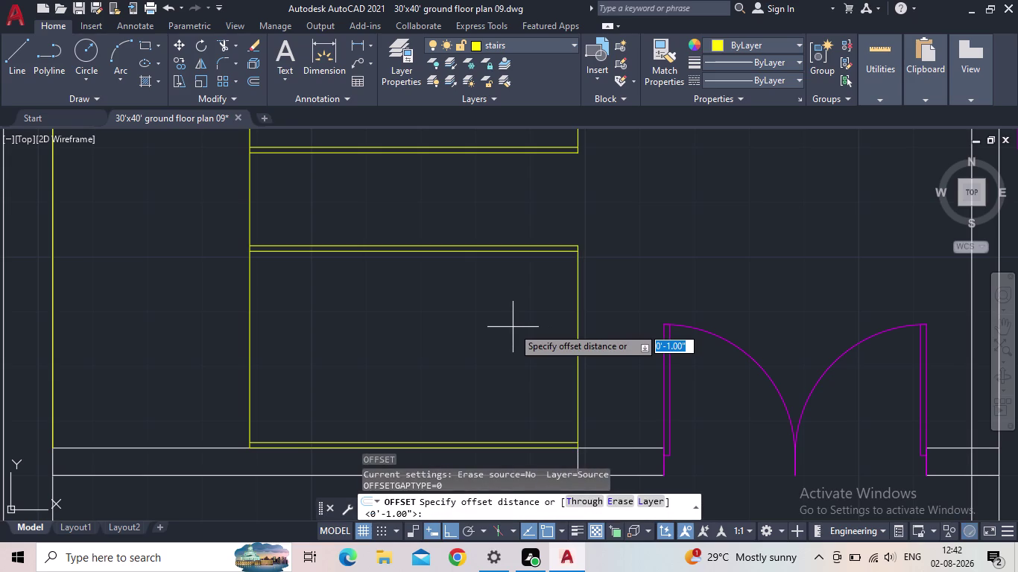
key(1)
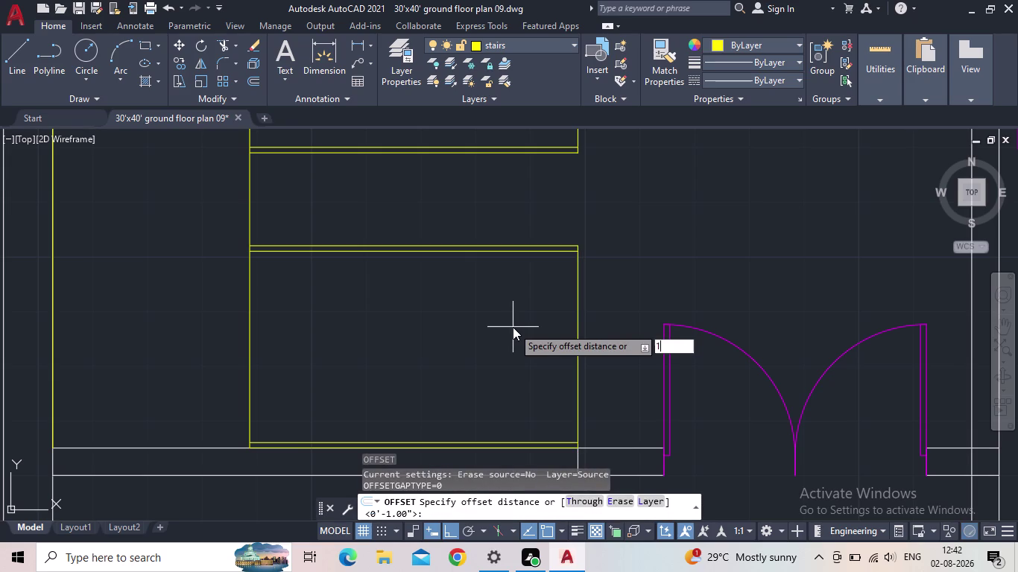
key(apostrophe)
key(Return)
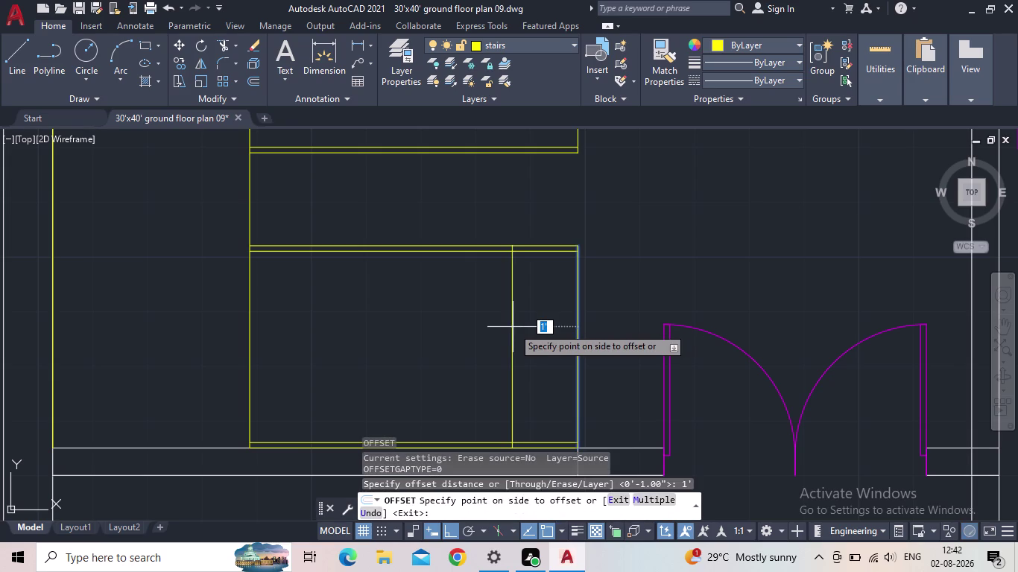
click(481, 330)
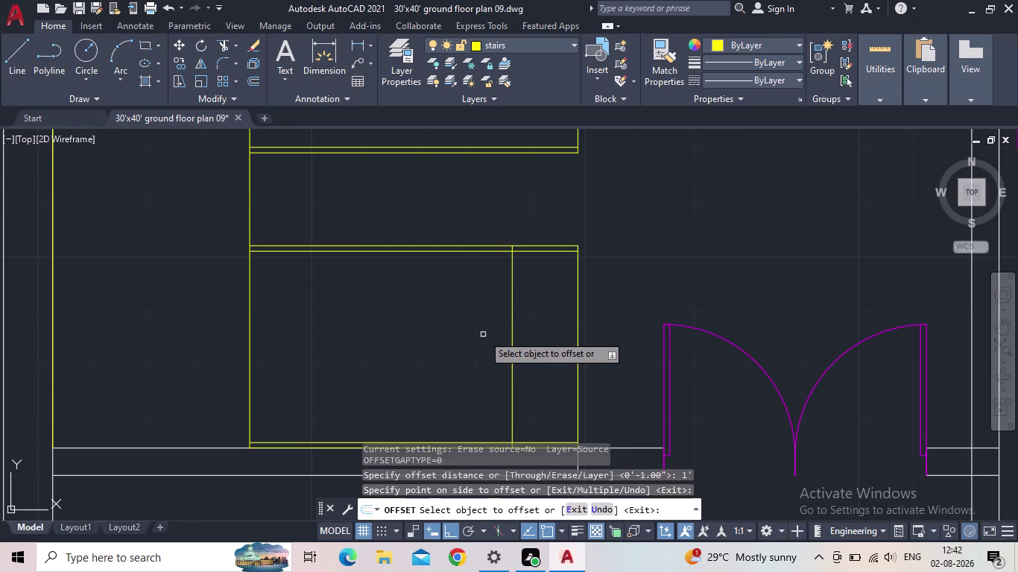
click(511, 349)
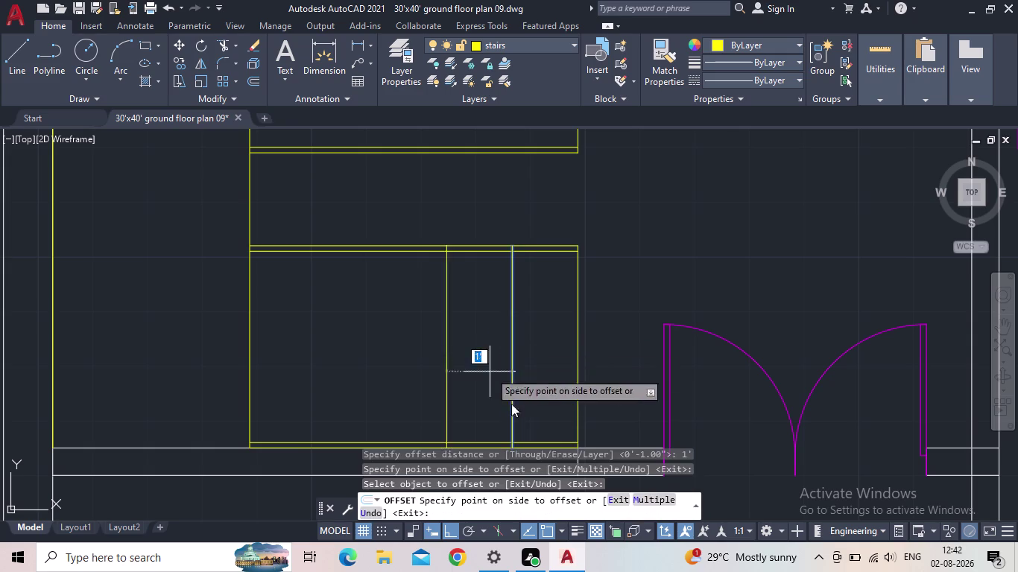
click(657, 498)
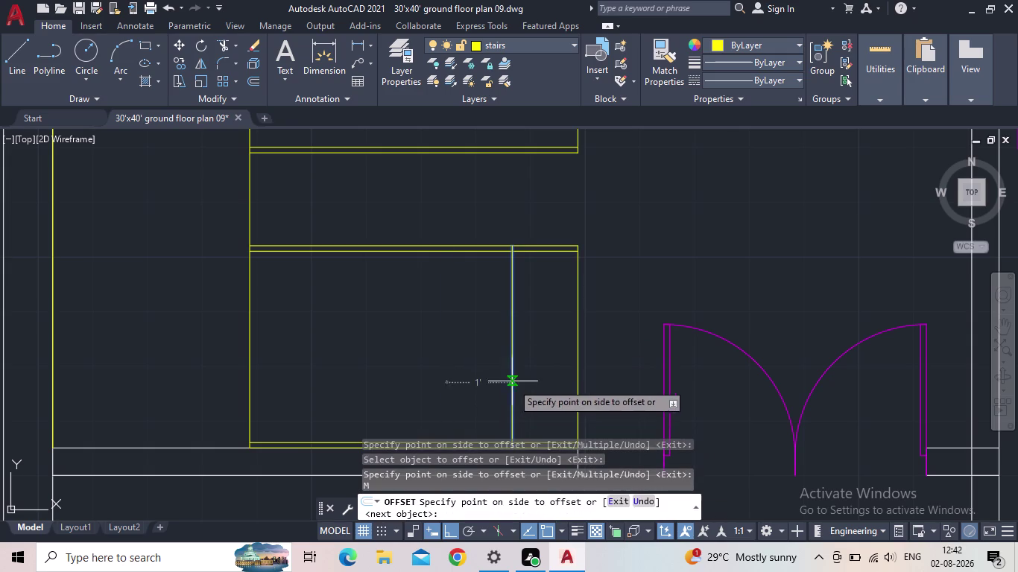
click(467, 371)
click(409, 348)
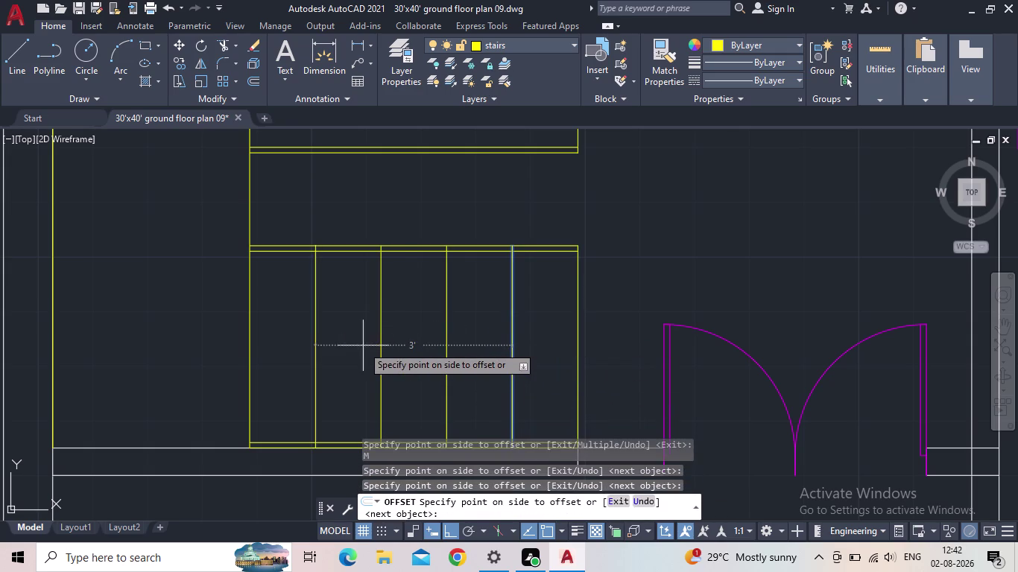
click(351, 345)
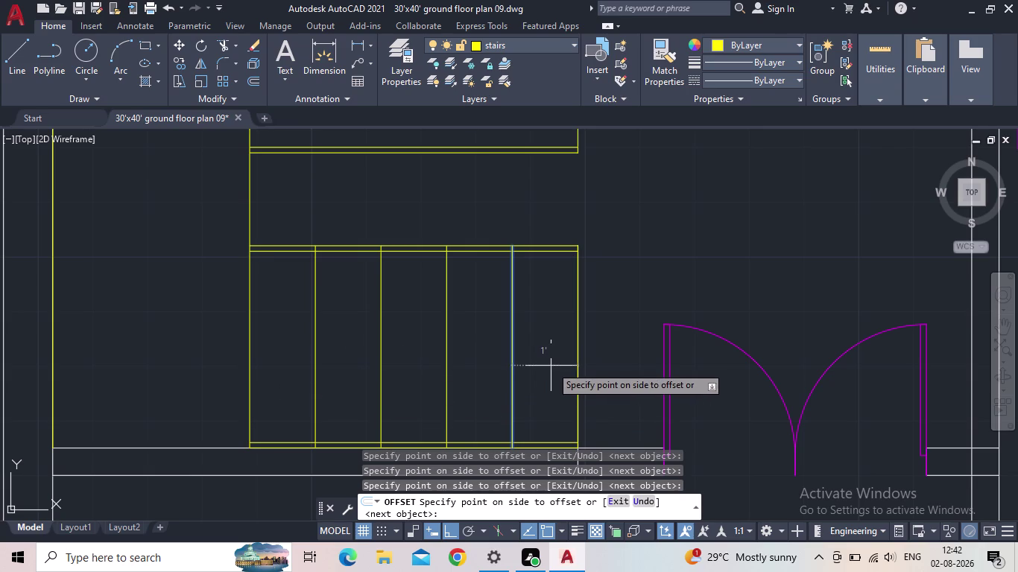
key(Escape)
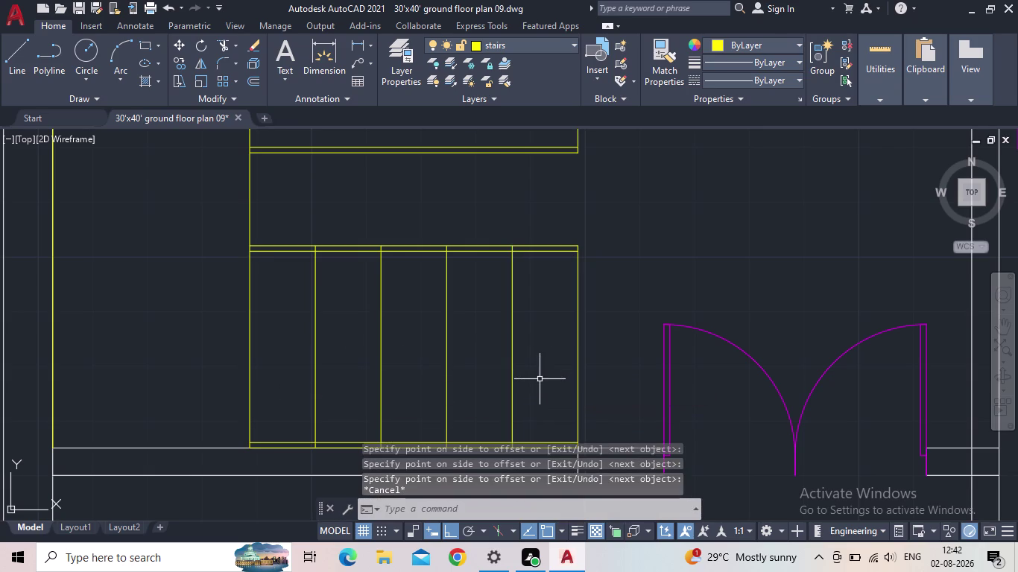
scroll(down, 3)
middle_drag(499, 366, 512, 352)
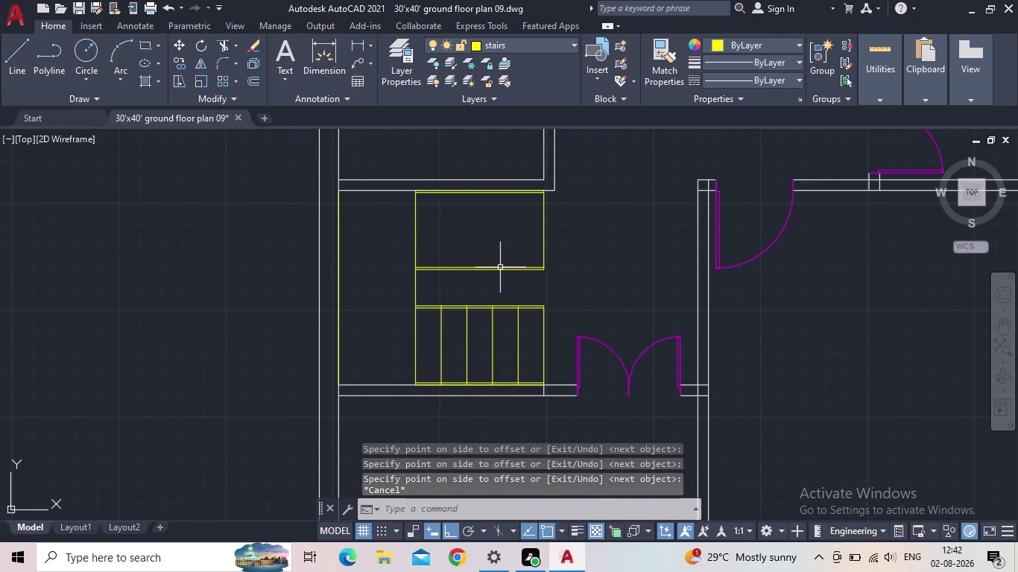
Offset tread lines 1 ft apart across the upper stair rectangle from its right edge.
key(o)
key(Return)
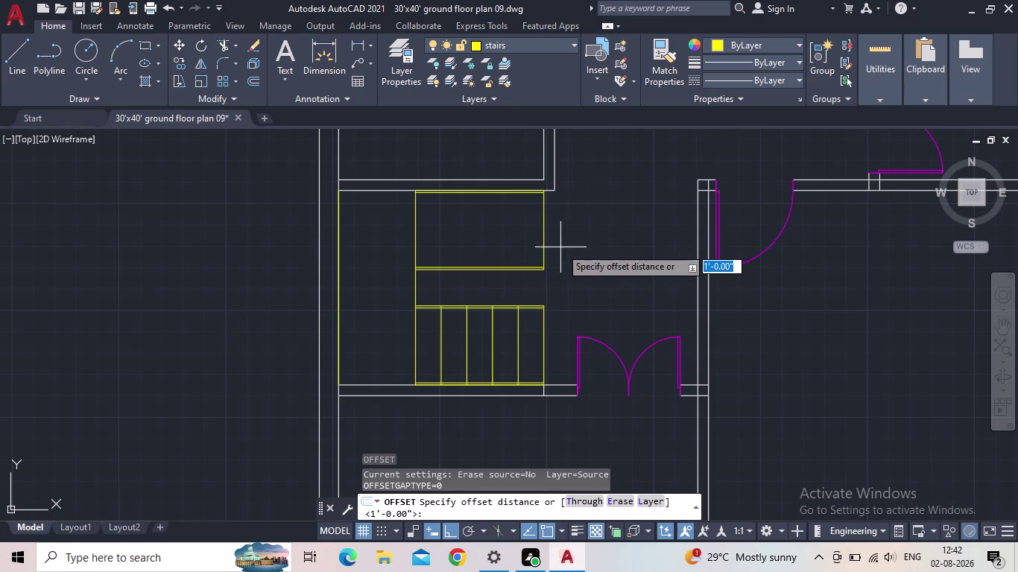
key(space)
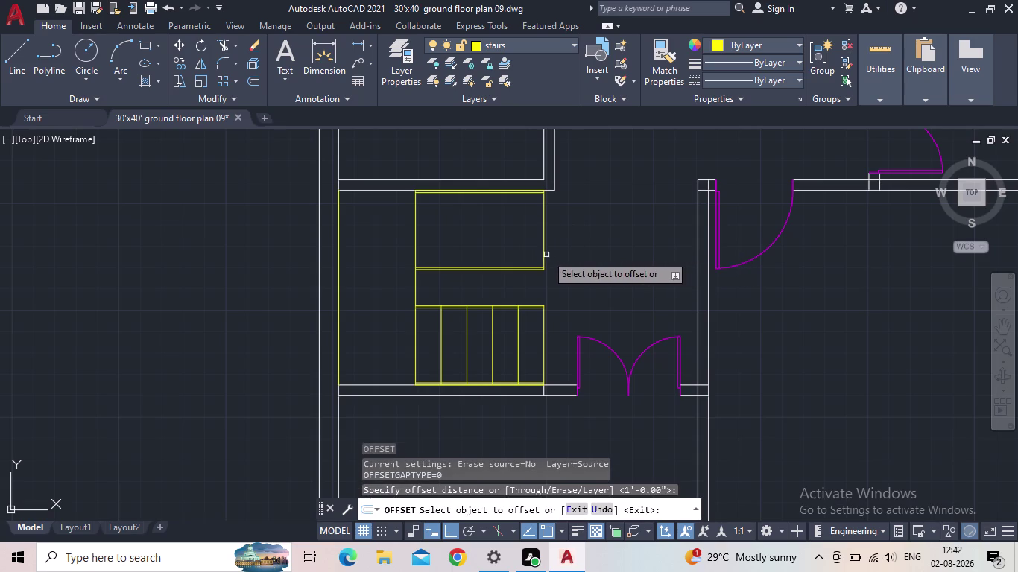
click(543, 249)
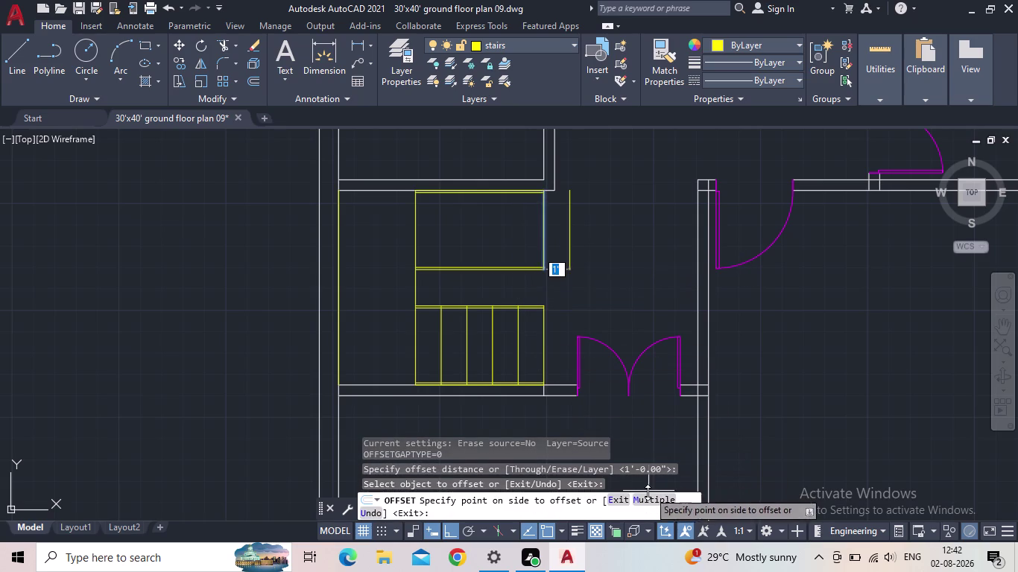
click(648, 498)
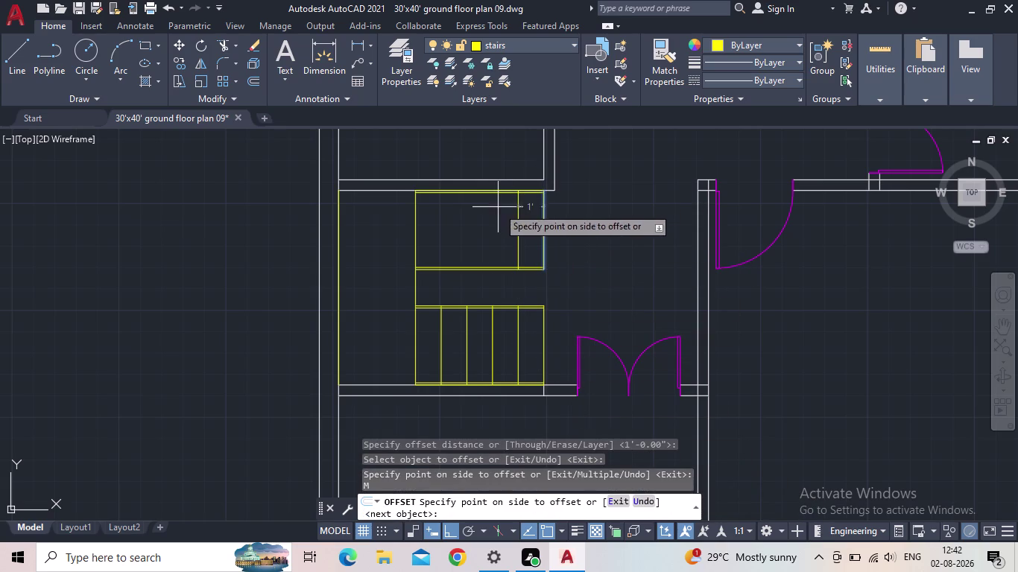
click(498, 208)
click(474, 214)
click(451, 217)
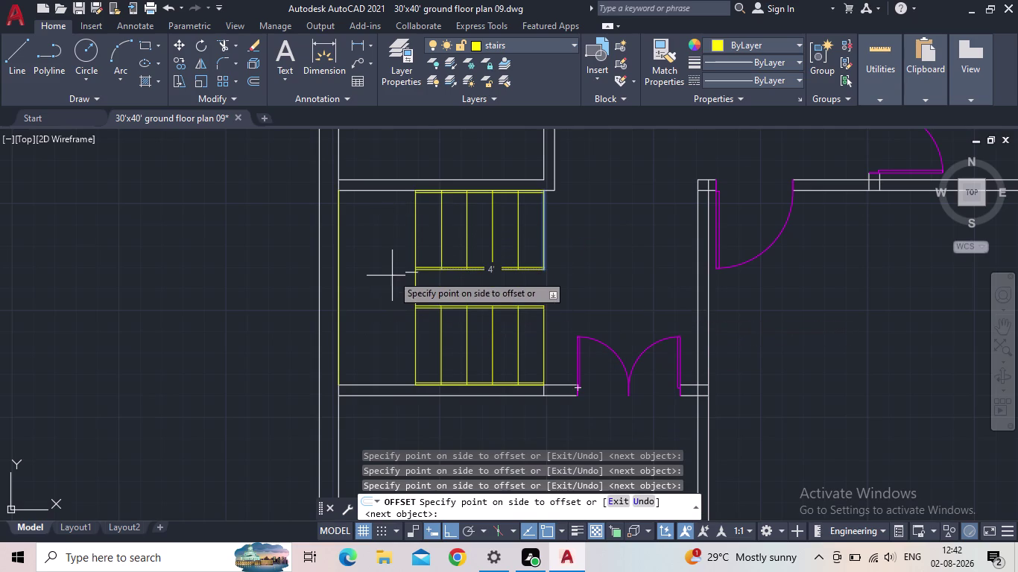
click(382, 236)
key(Escape)
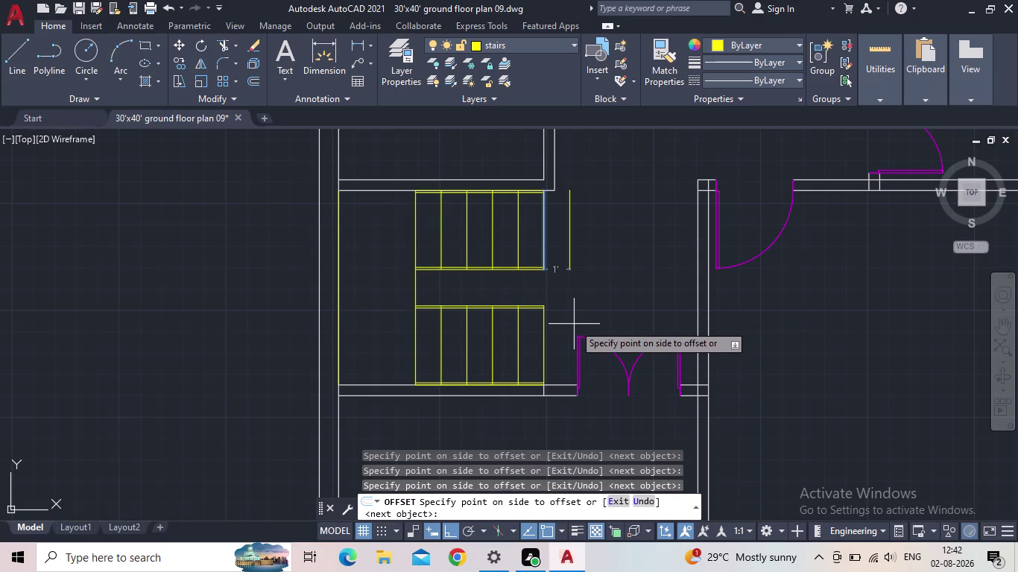
scroll(down, 3)
middle_drag(562, 318, 555, 270)
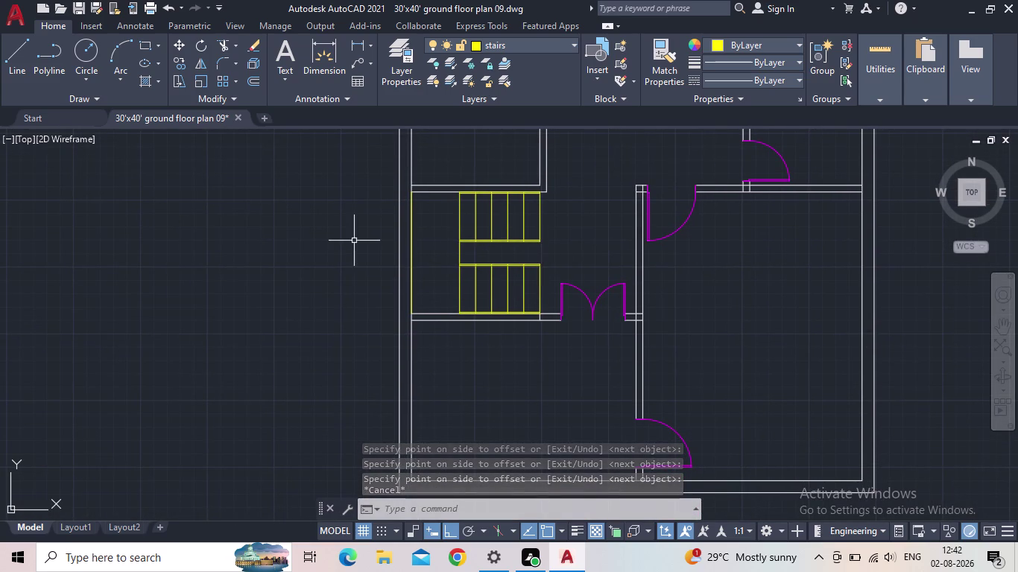
click(20, 62)
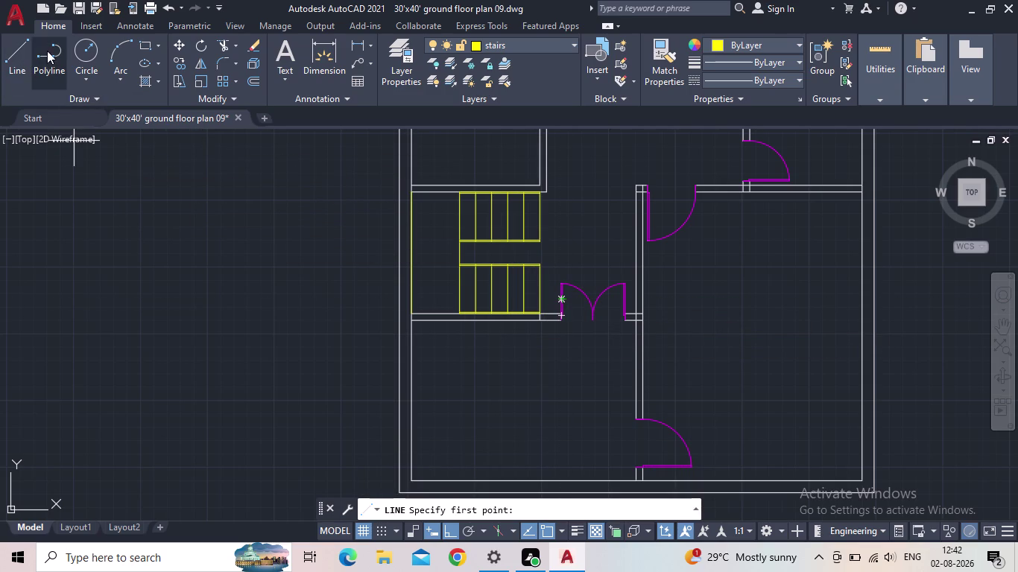
Open the layer list and close it again.
scroll(down, 3)
scroll(up, 3)
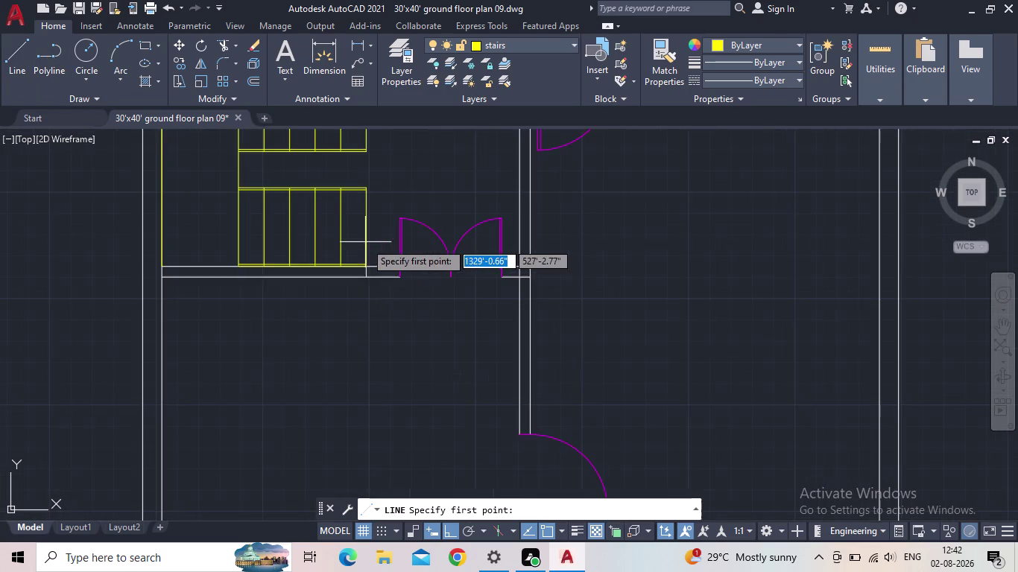
scroll(up, 3)
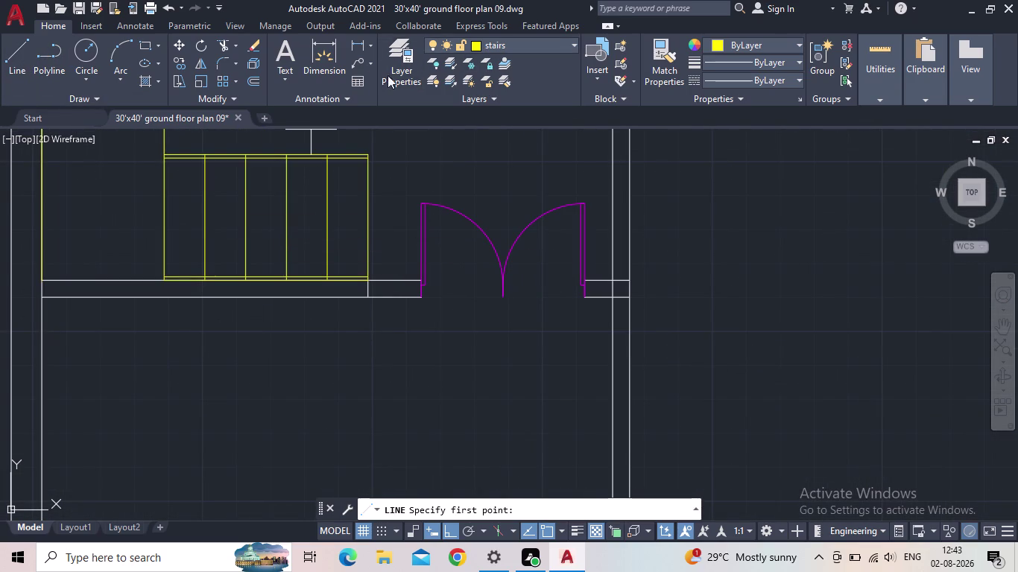
click(401, 73)
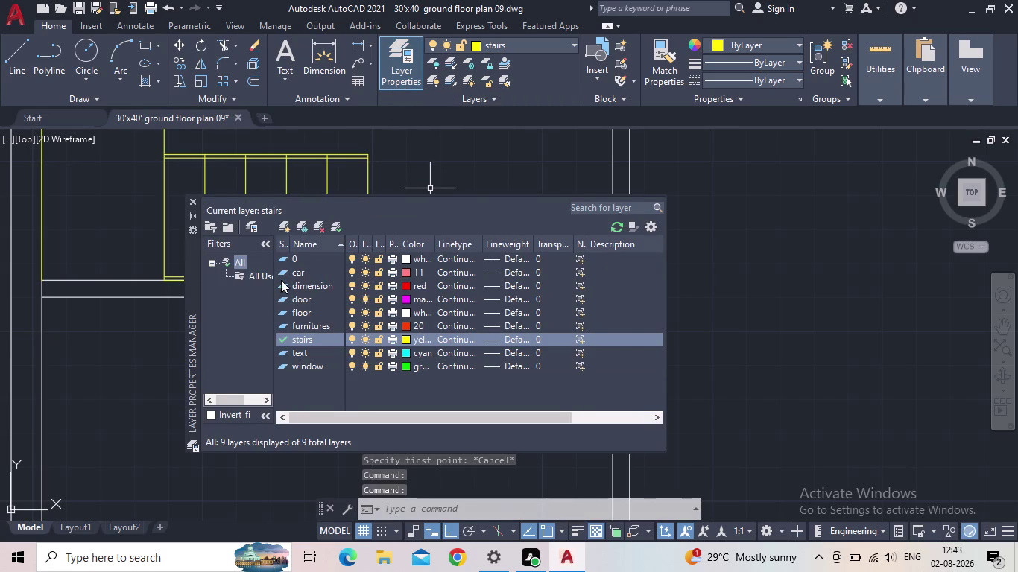
click(193, 200)
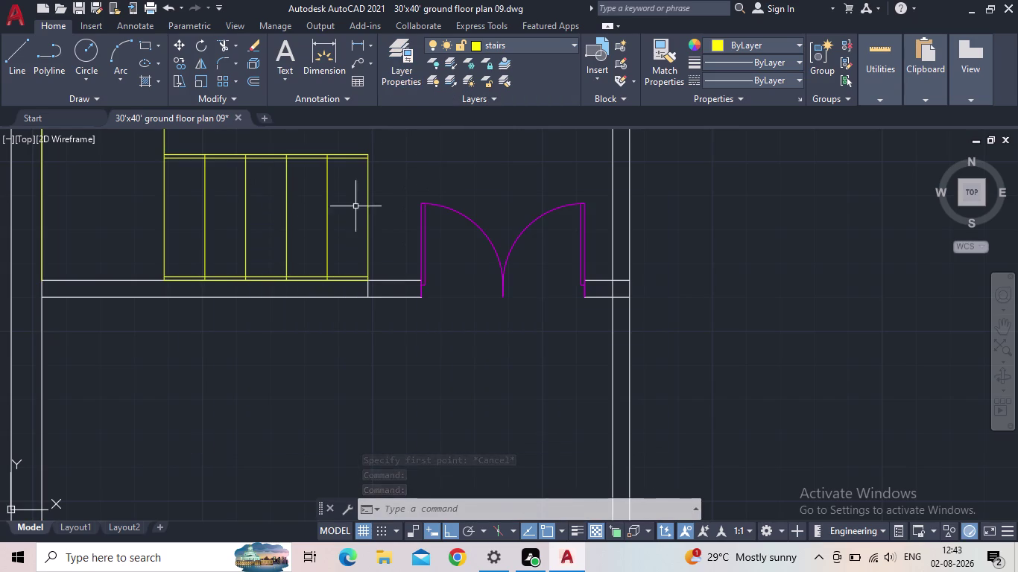
Draw a horizontal line through the middle of the flight from its right edge to left edge.
click(29, 52)
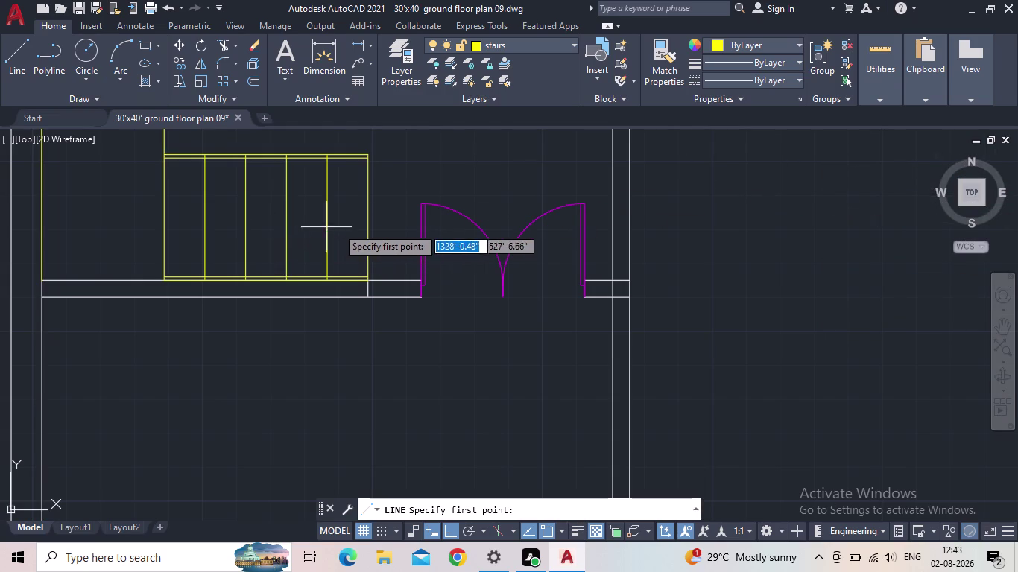
click(369, 220)
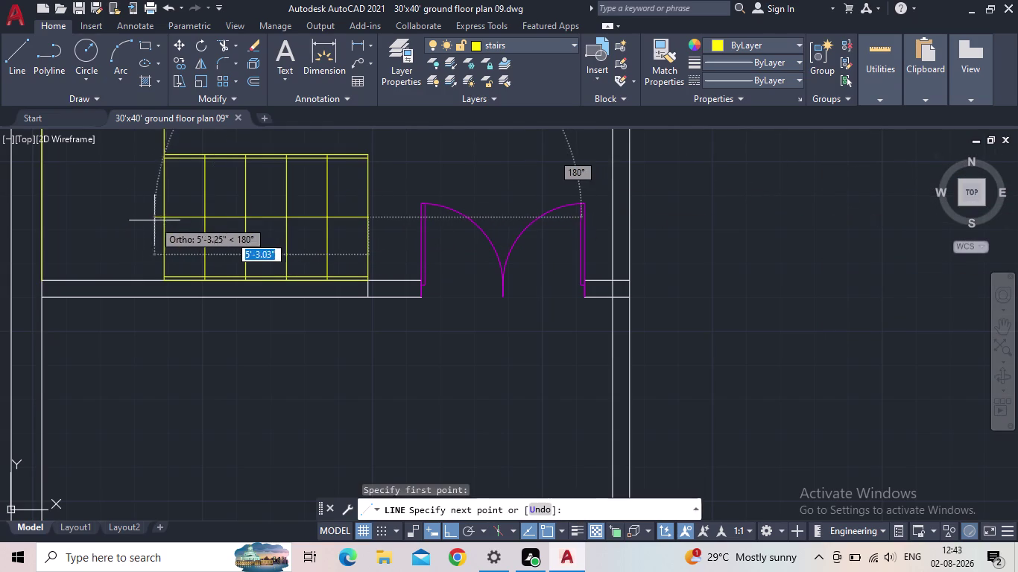
click(162, 217)
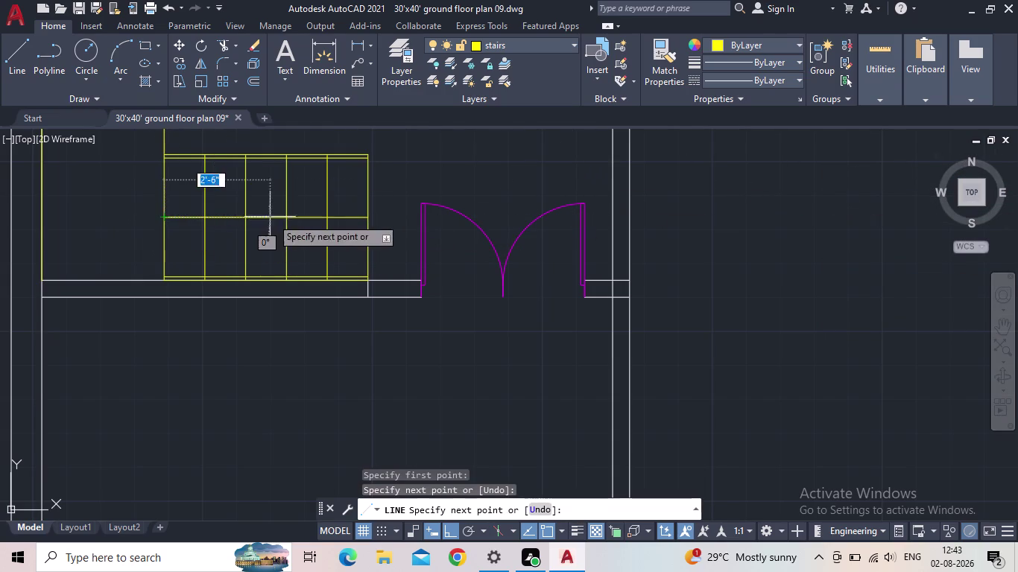
key(Escape)
scroll(up, 3)
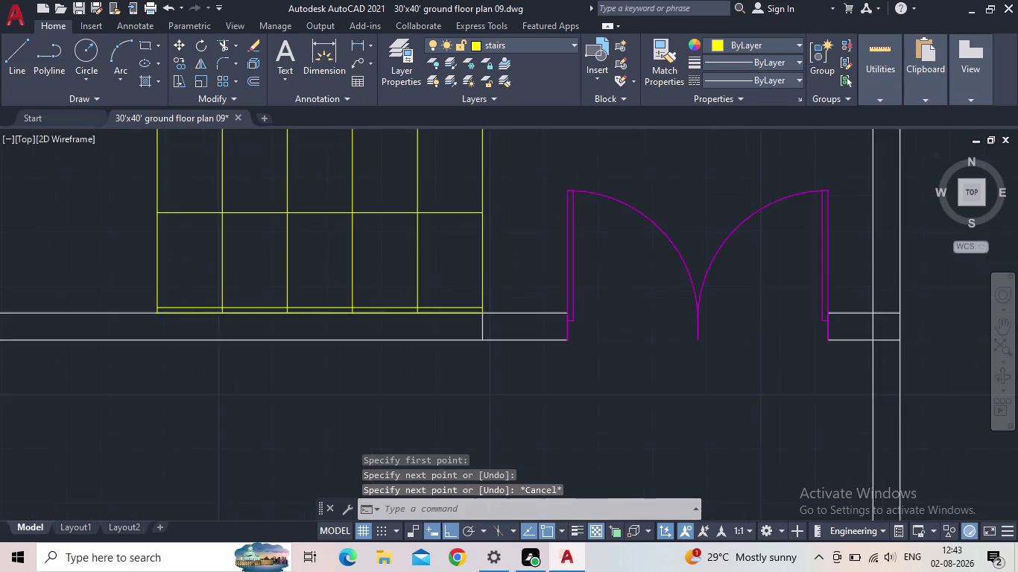
middle_drag(180, 227, 239, 365)
scroll(down, 3)
middle_drag(252, 344, 247, 328)
scroll(up, 3)
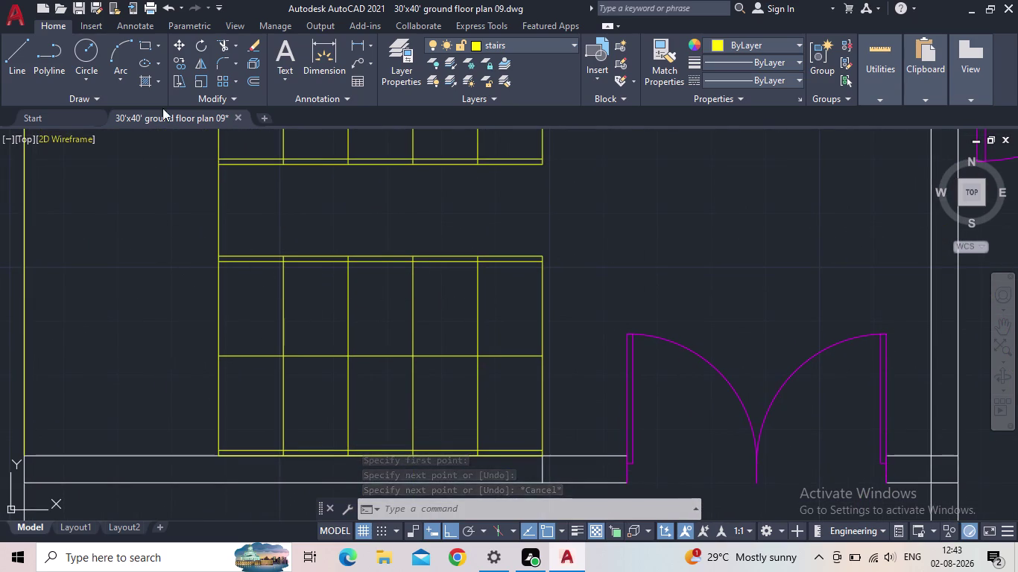
Draw a short vertical stairs-layer line down from the tread edge after cancelling an angled attempt.
click(28, 61)
scroll(up, 3)
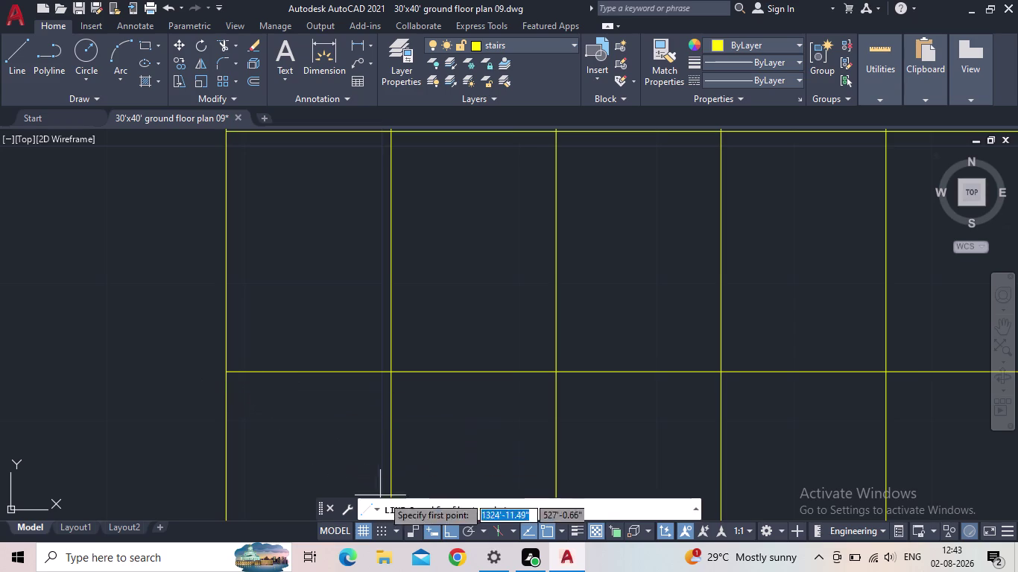
click(447, 536)
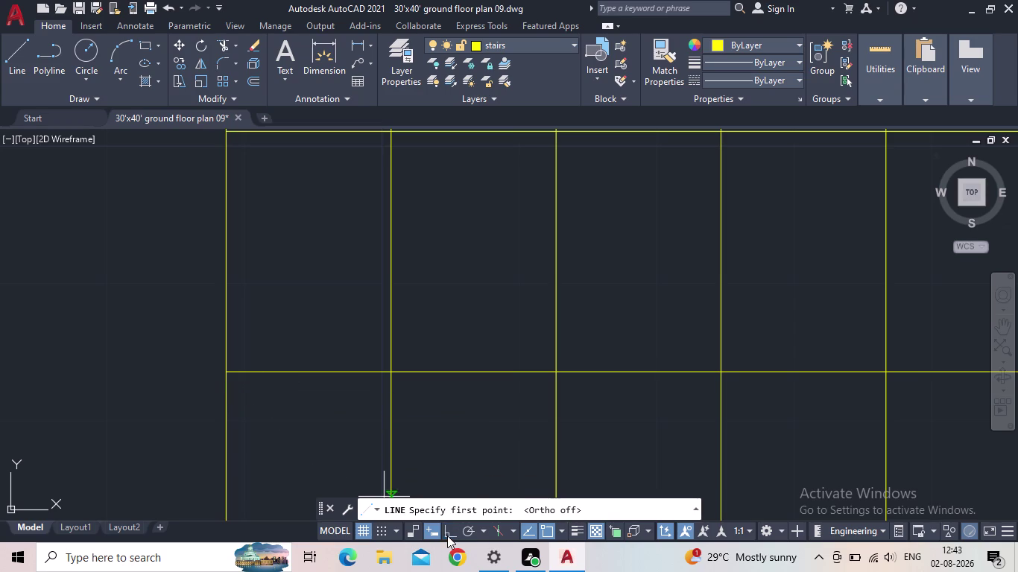
drag(223, 374, 234, 381)
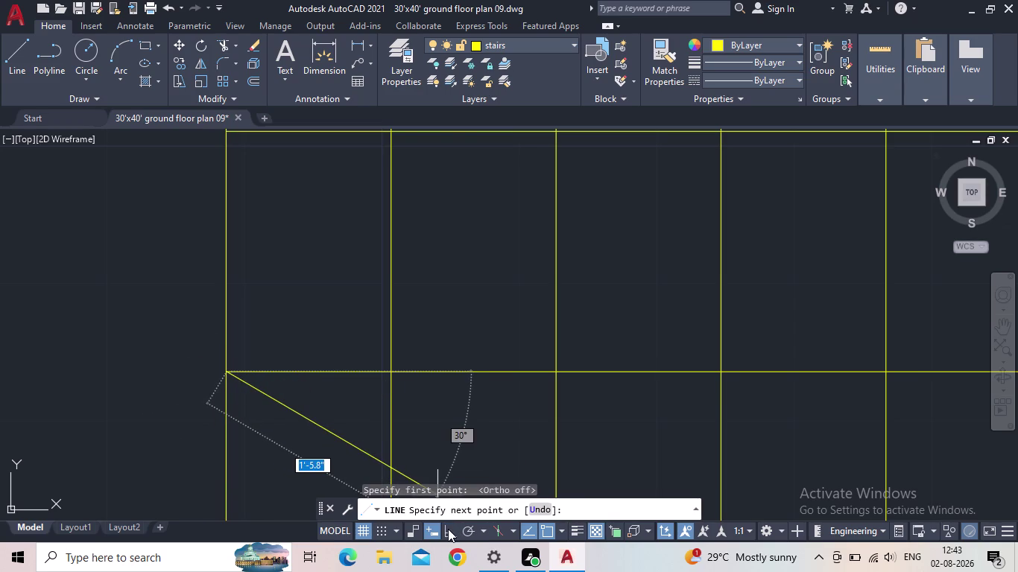
key(Escape)
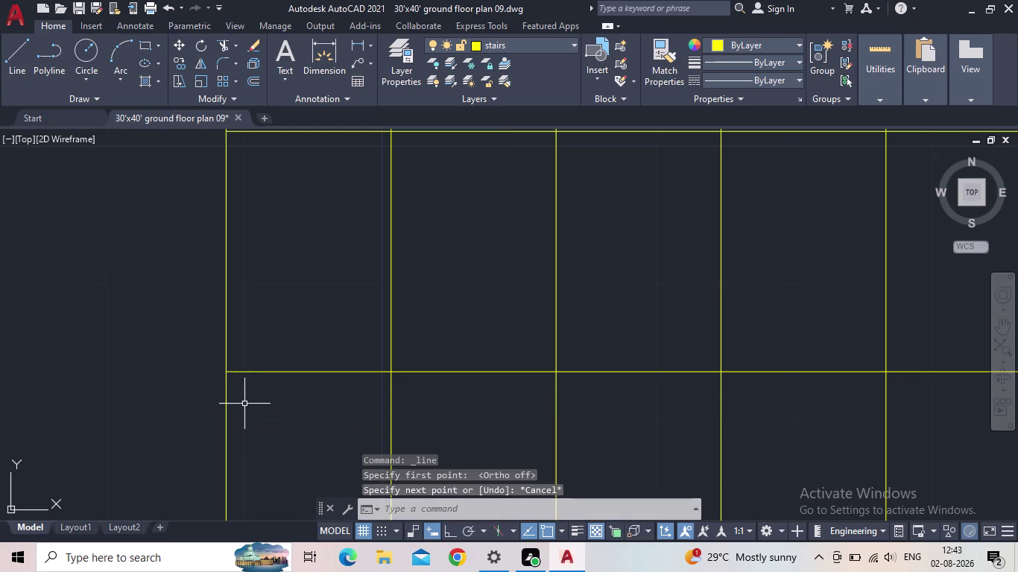
key(space)
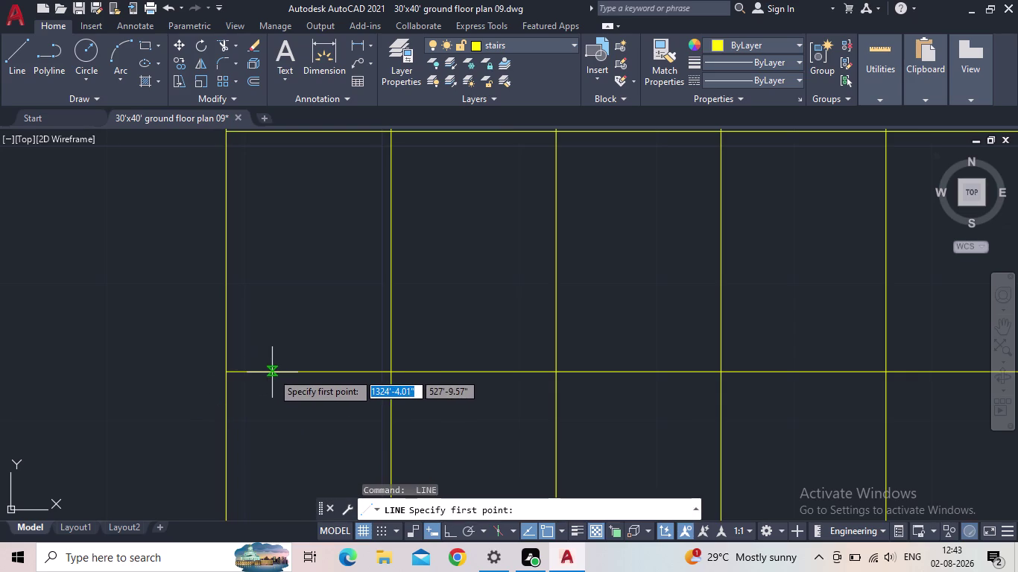
click(272, 373)
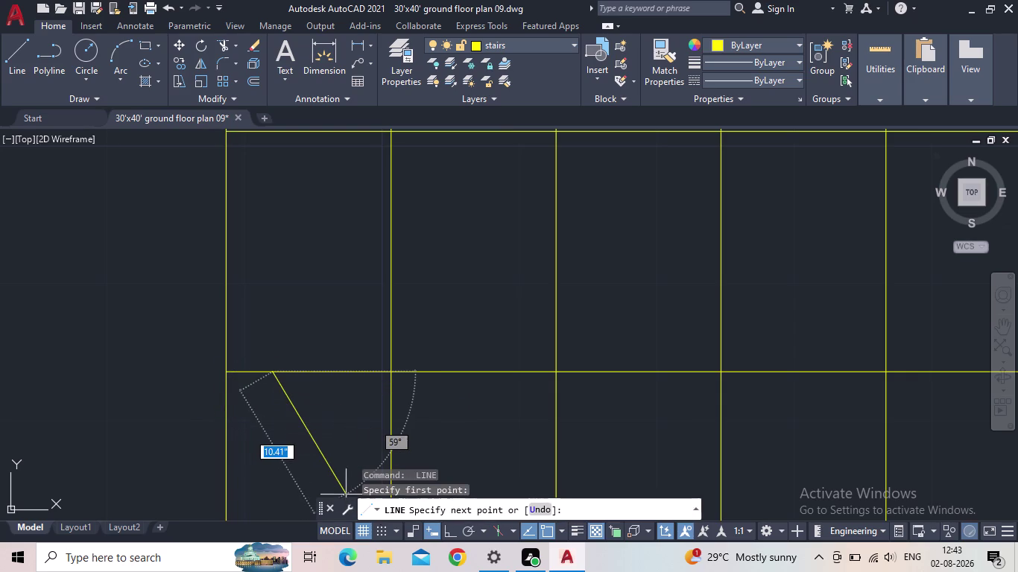
click(445, 530)
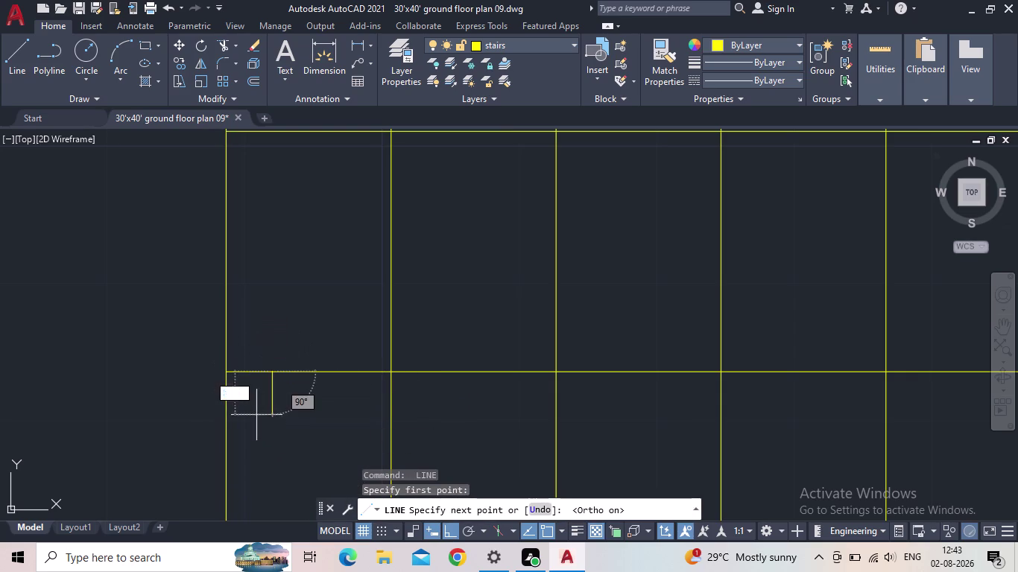
click(272, 404)
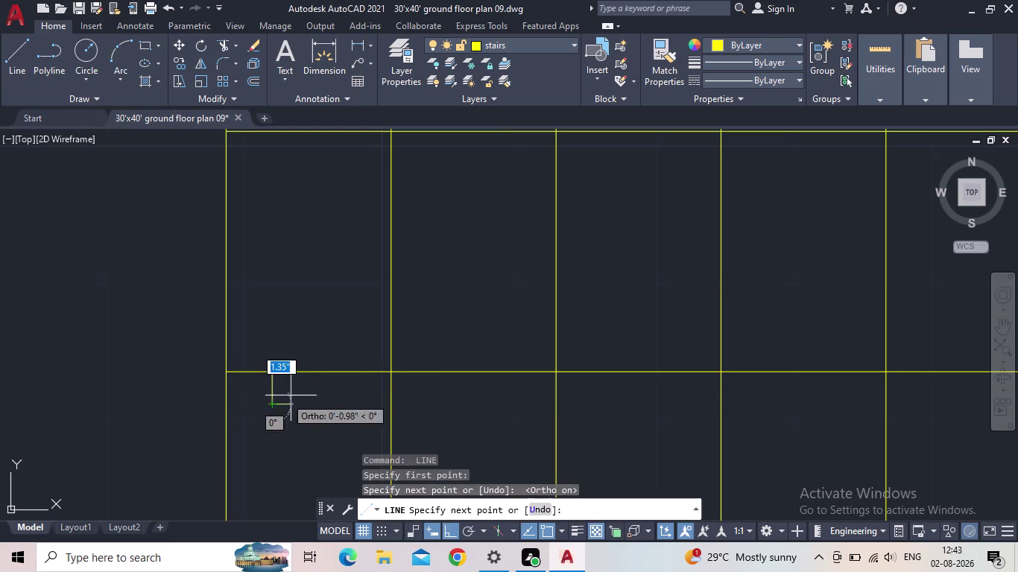
key(Escape)
Draw a second vertical line from the same tread point upward past the edge.
key(space)
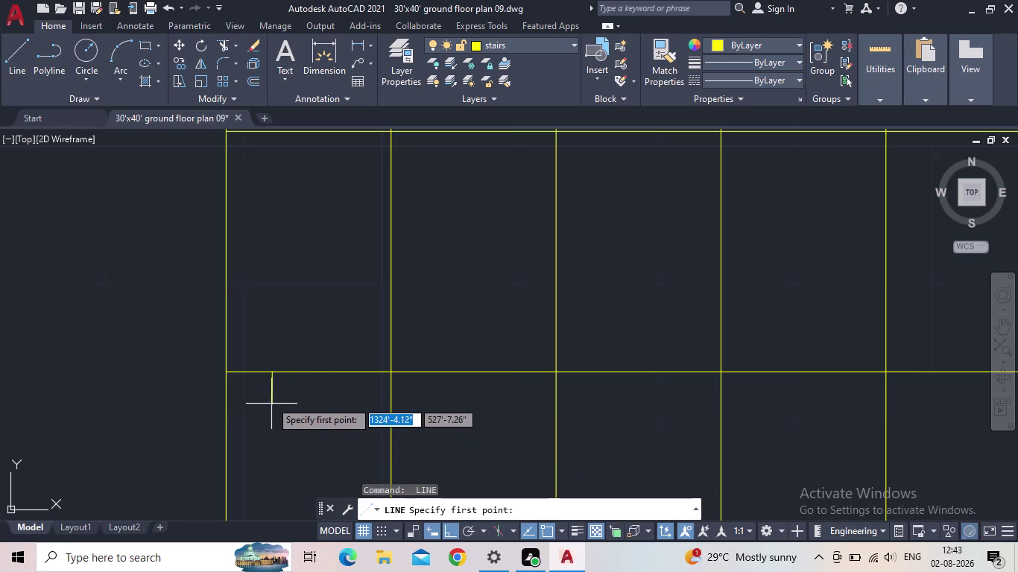
click(272, 375)
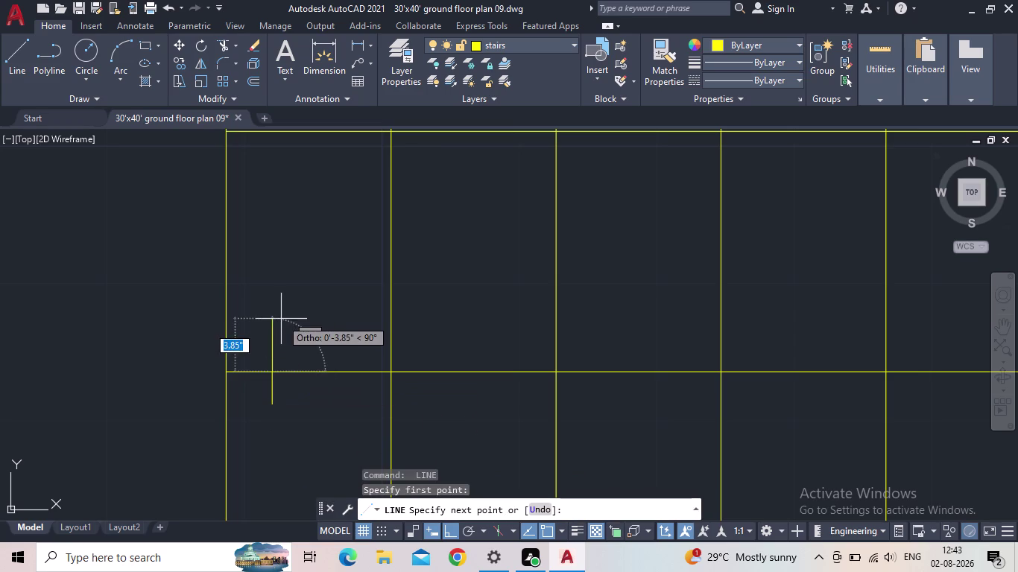
click(281, 345)
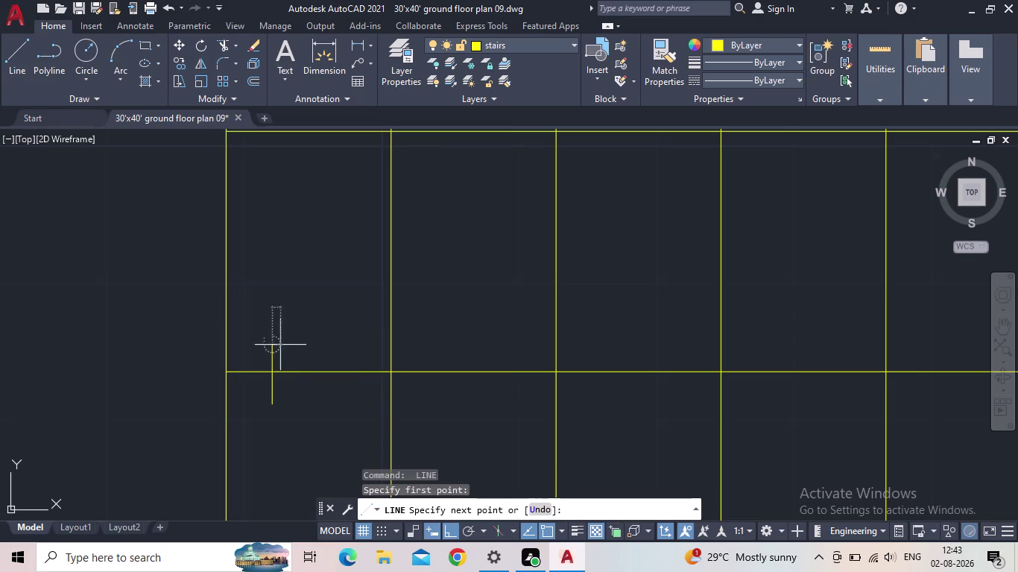
key(Escape)
middle_drag(273, 395, 288, 382)
scroll(up, 3)
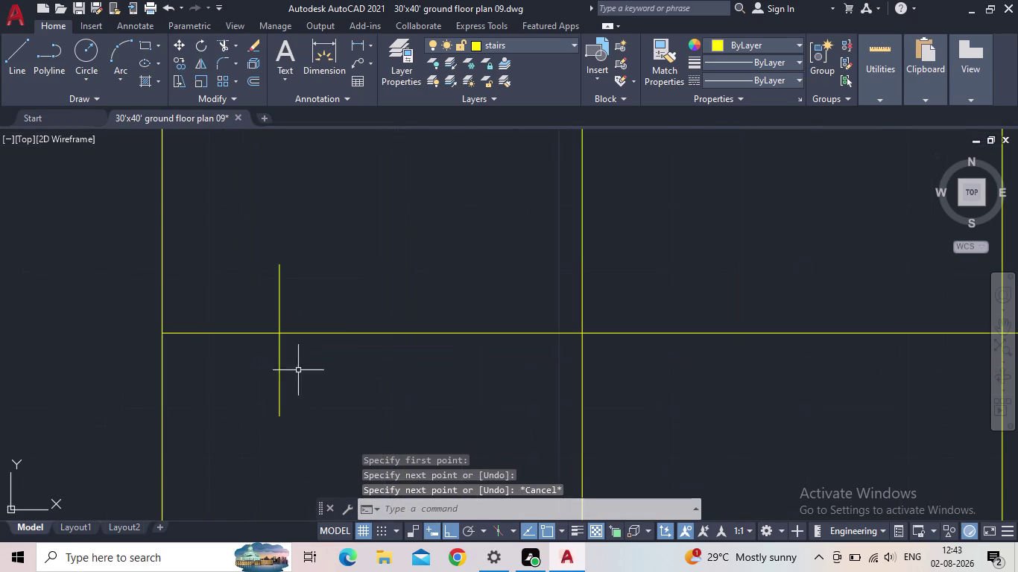
Join the two short vertical segments into a single line with J.
click(280, 298)
click(283, 366)
click(275, 367)
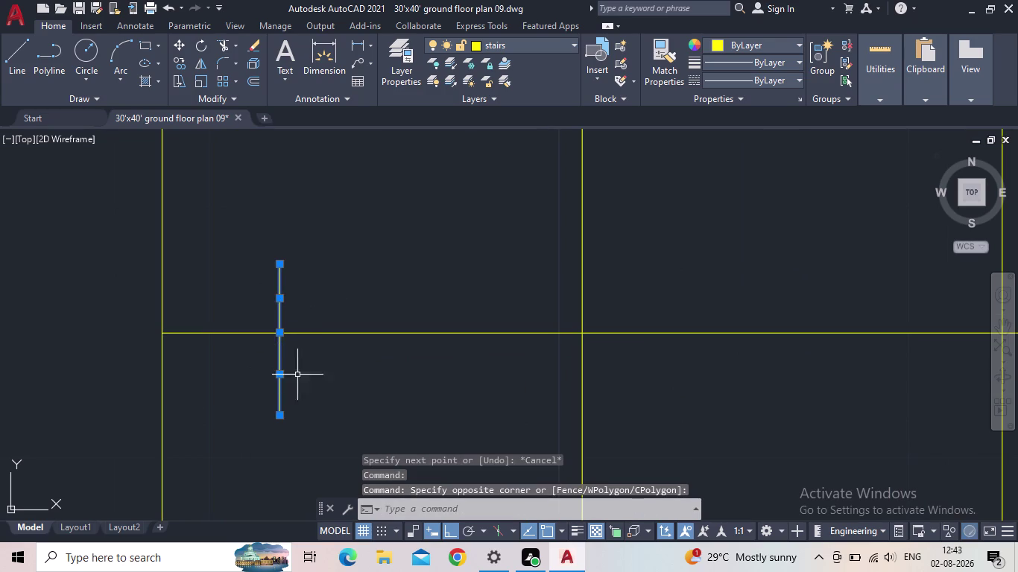
key(j)
key(space)
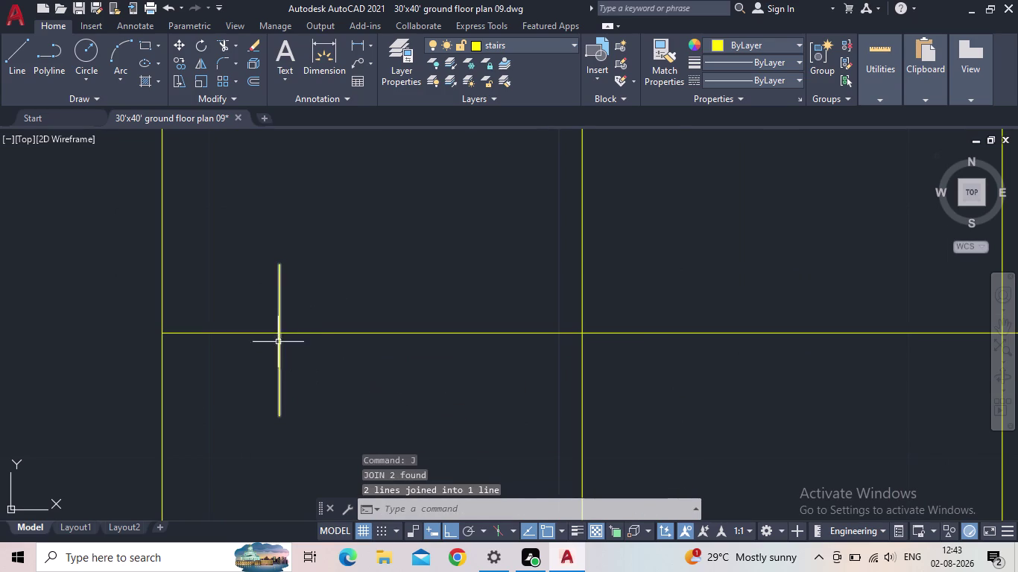
Try stretching the joined line's endpoint, then cancel and recentre the view.
click(281, 352)
click(272, 357)
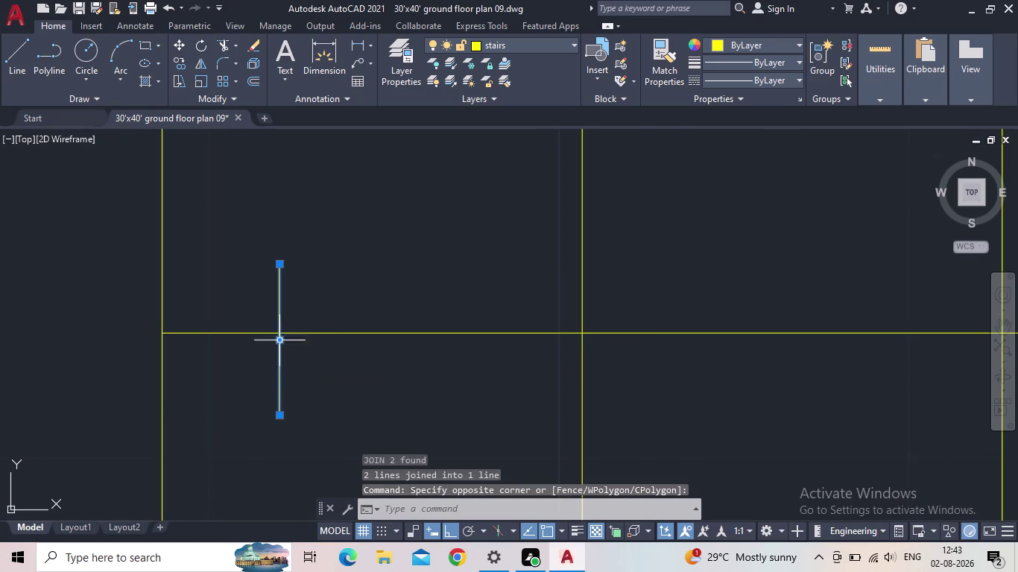
scroll(up, 3)
click(282, 339)
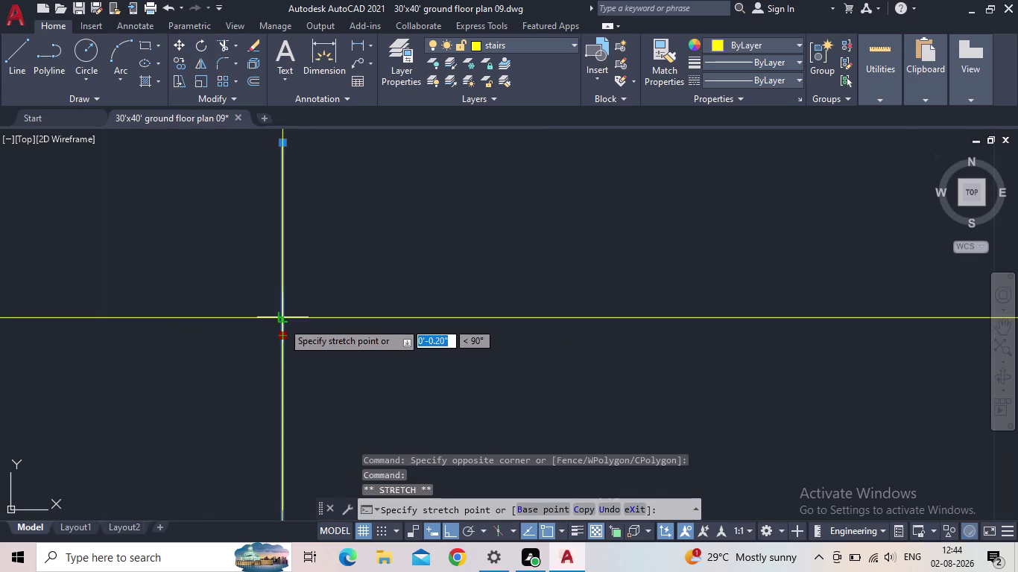
click(283, 322)
scroll(down, 3)
key(Escape)
scroll(down, 3)
middle_drag(348, 370, 355, 370)
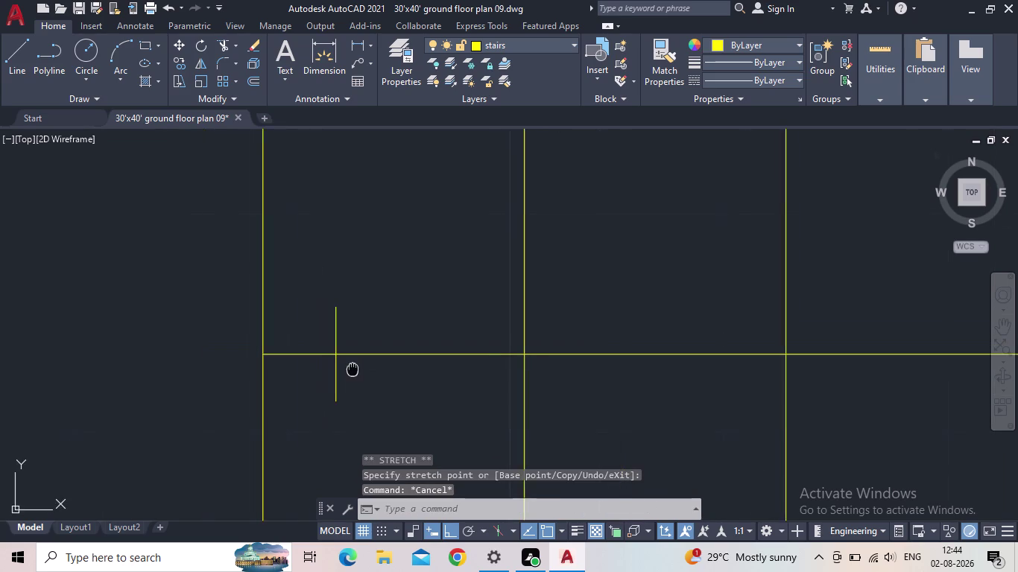
middle_drag(354, 370, 370, 368)
Draw the two slanted arrowhead sides meeting at the direction line's left end.
key(l)
key(space)
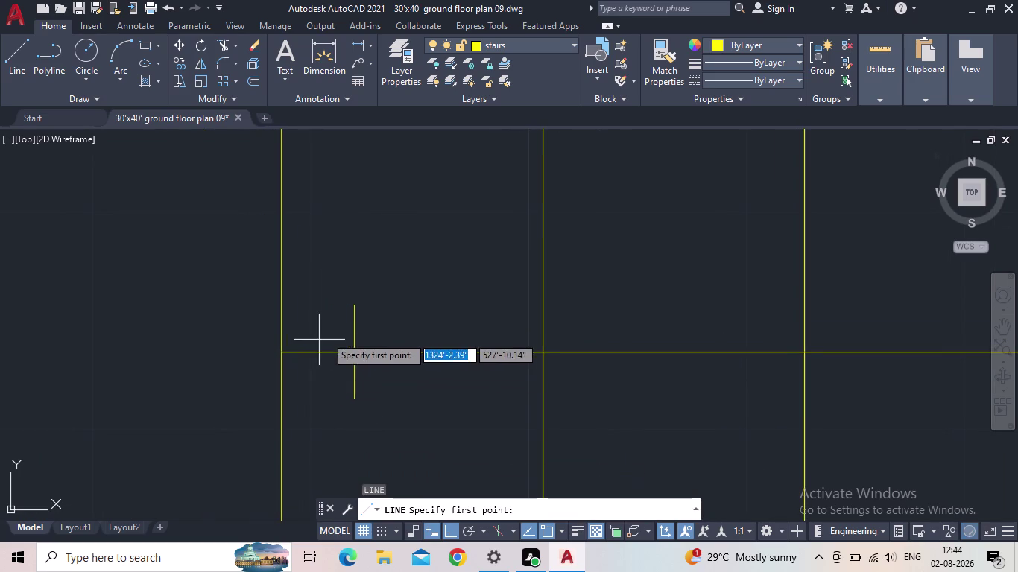
click(353, 309)
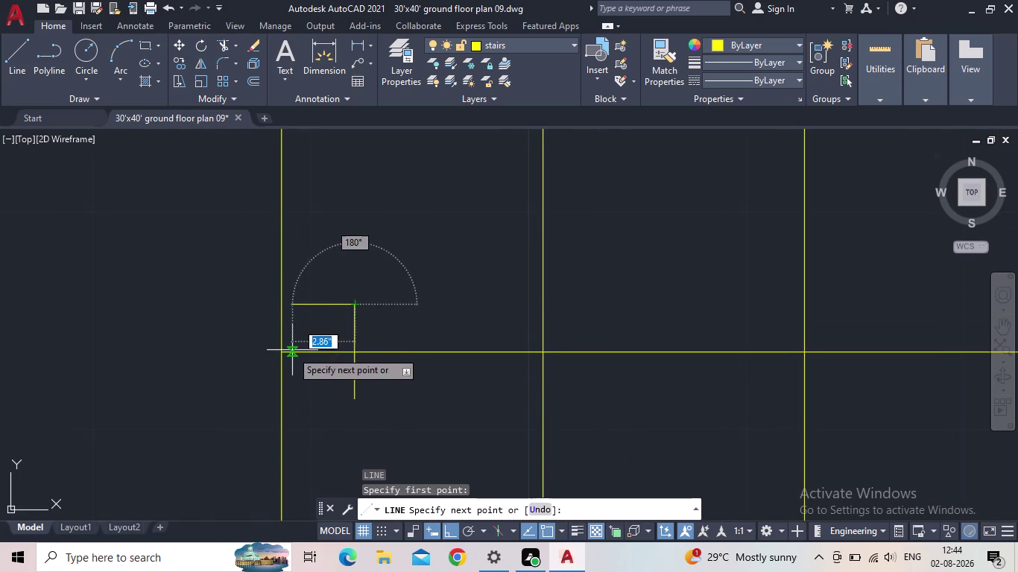
click(284, 356)
key(Escape)
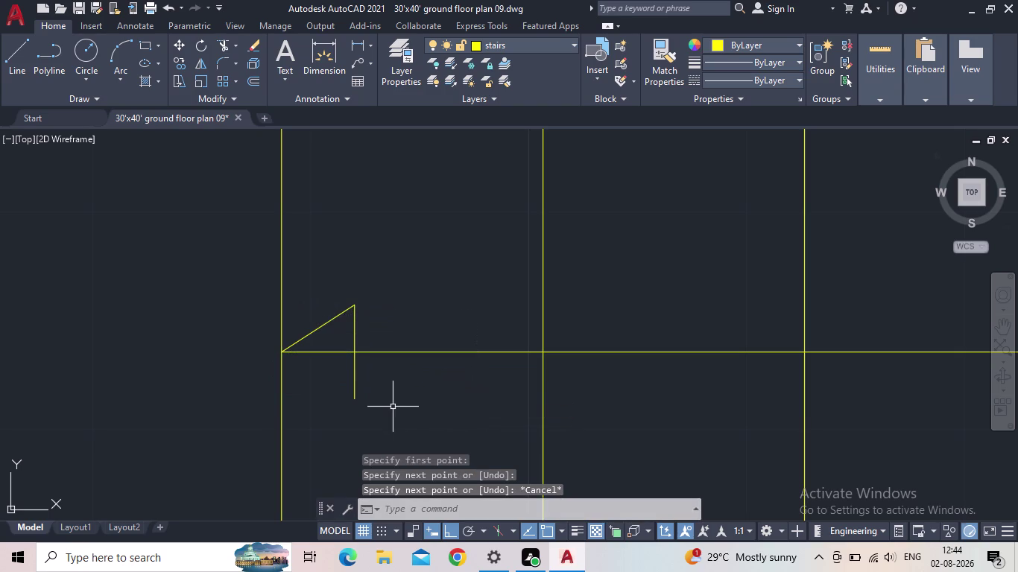
key(space)
click(352, 399)
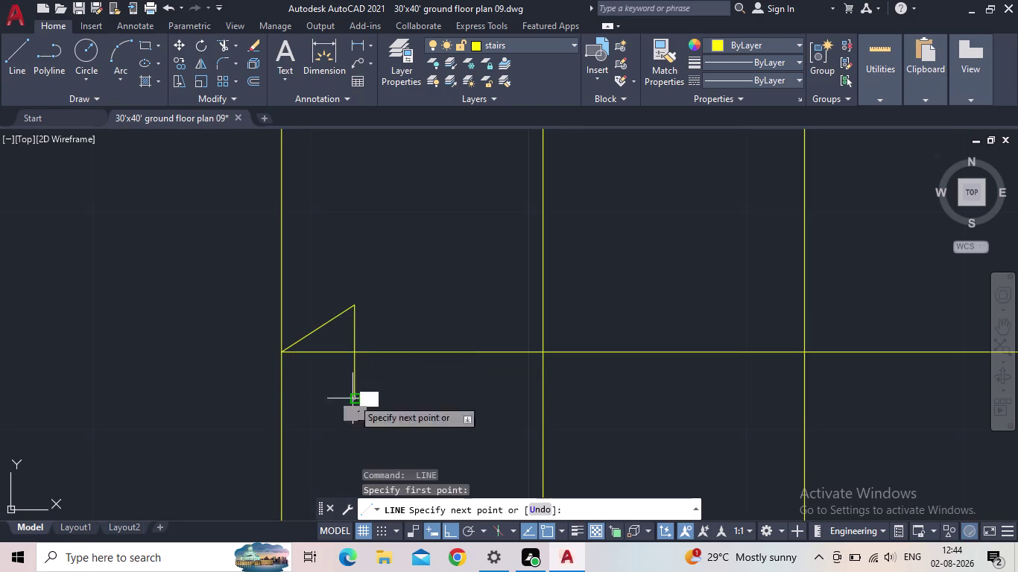
click(283, 352)
key(Escape)
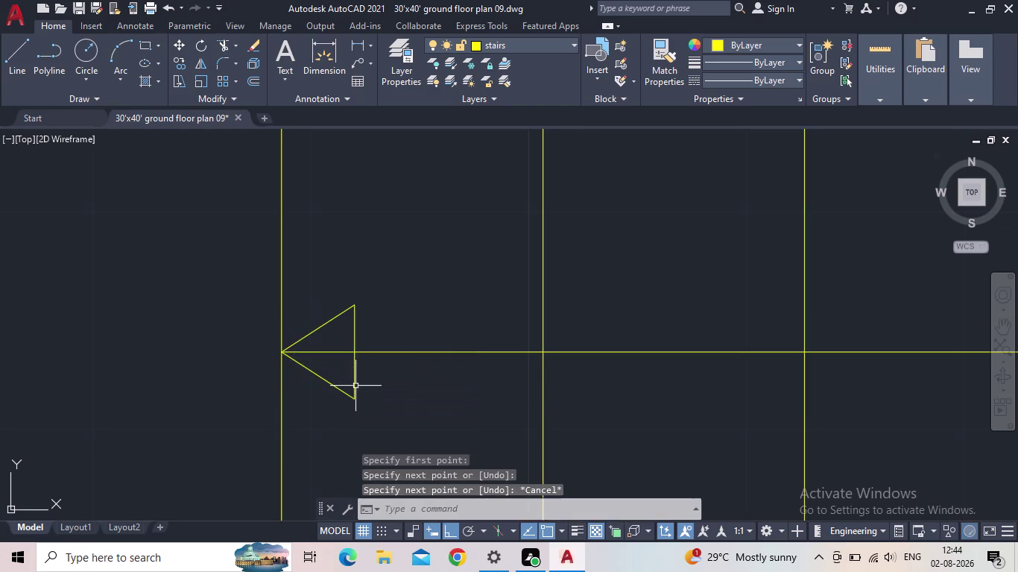
Select the direction line together with its new arrowhead.
scroll(down, 3)
middle_click(375, 389)
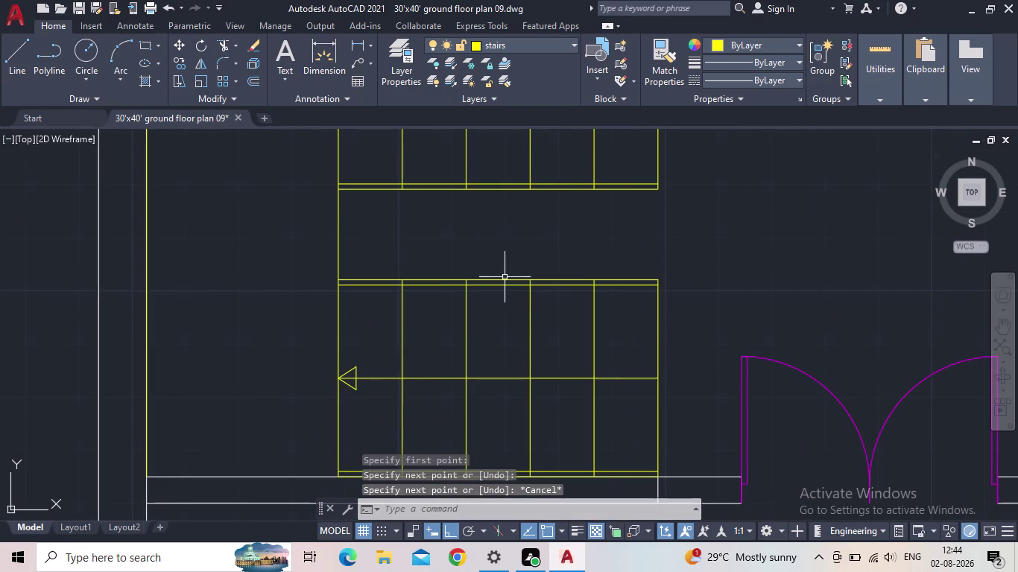
middle_drag(529, 315, 553, 240)
scroll(up, 3)
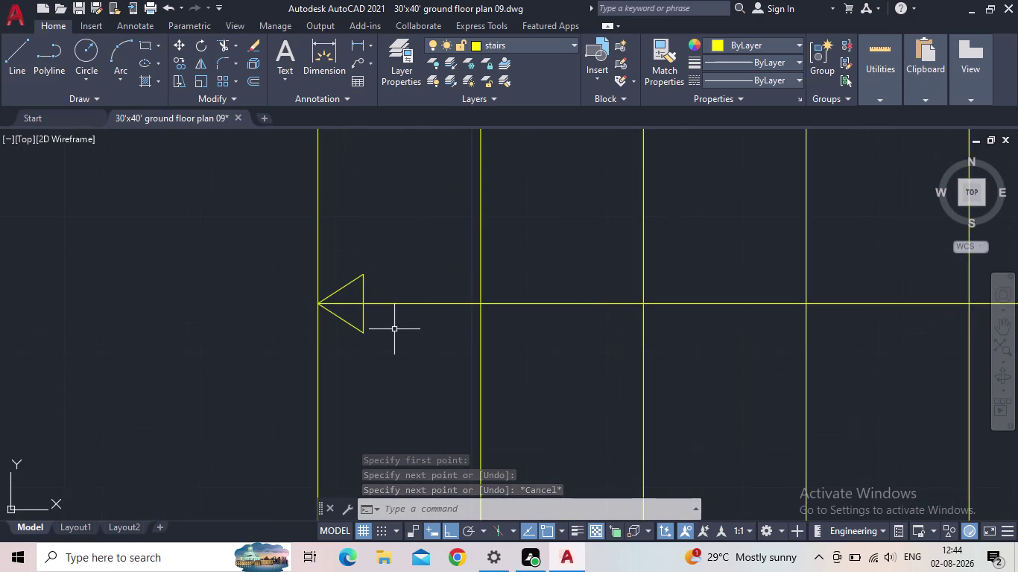
scroll(up, 3)
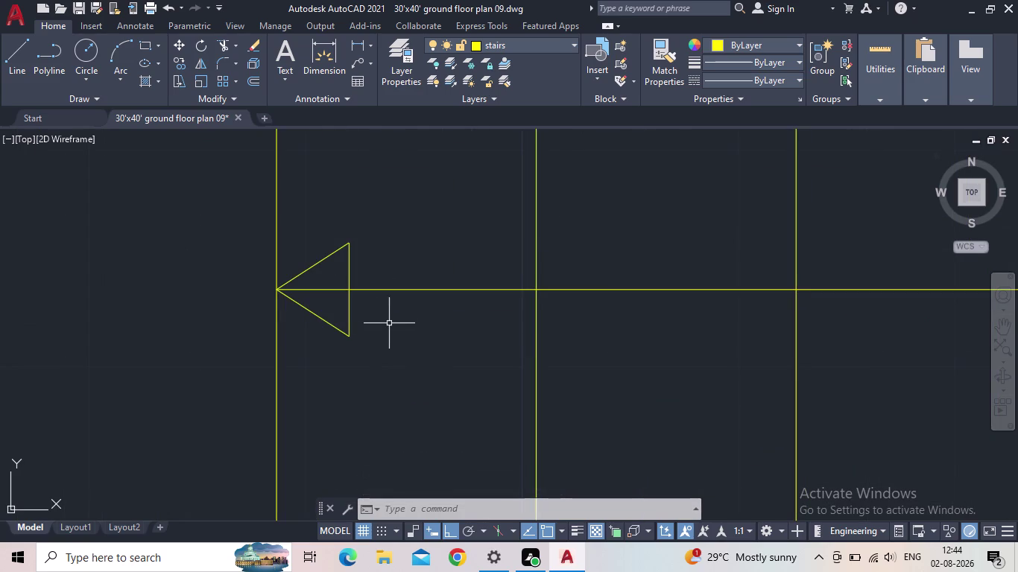
drag(390, 323, 382, 322)
click(301, 257)
Copy the arrowed direction line from its right end onto the upper flight's midline.
scroll(down, 3)
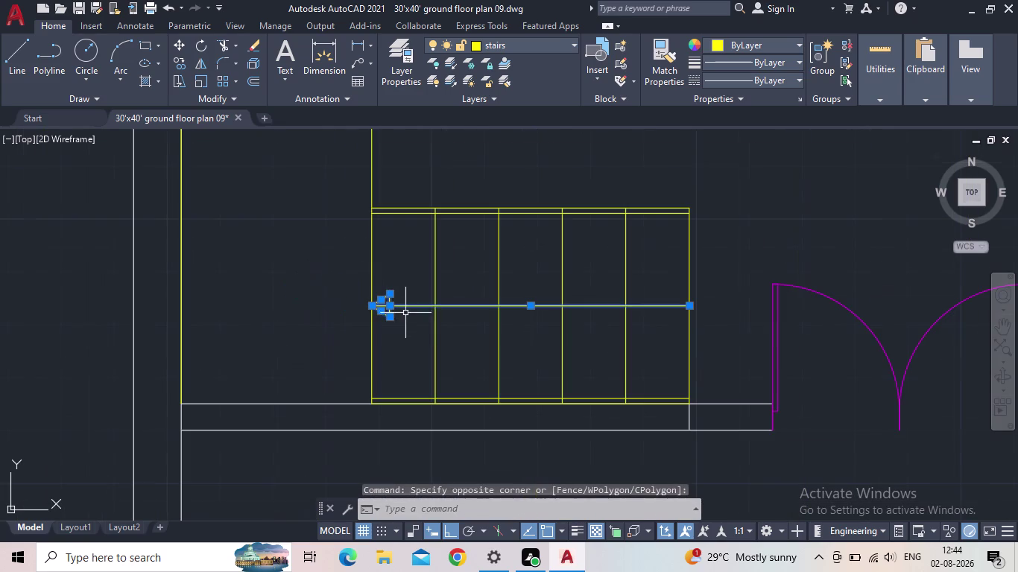
middle_drag(629, 333, 539, 369)
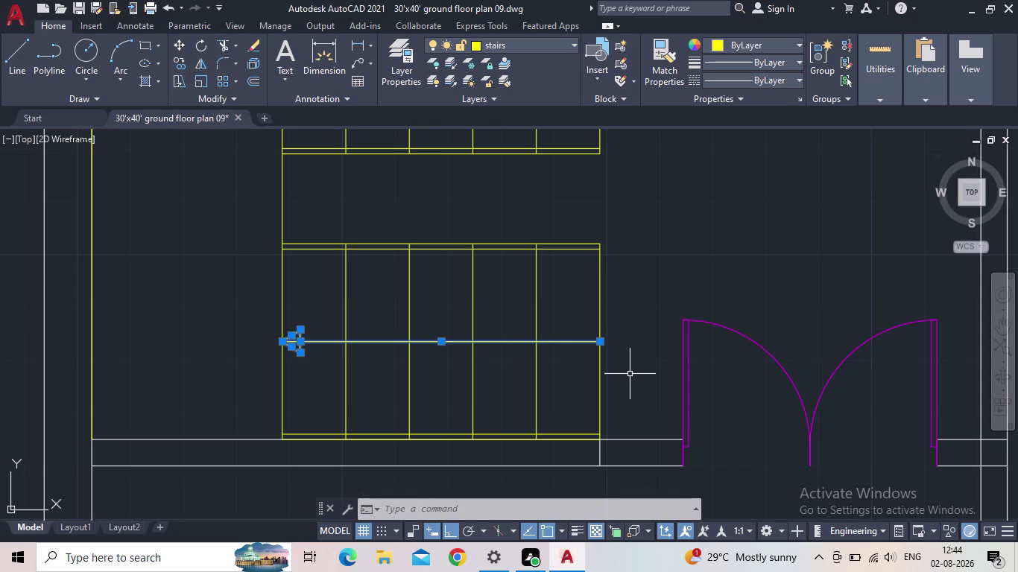
key(c)
key(o)
key(Return)
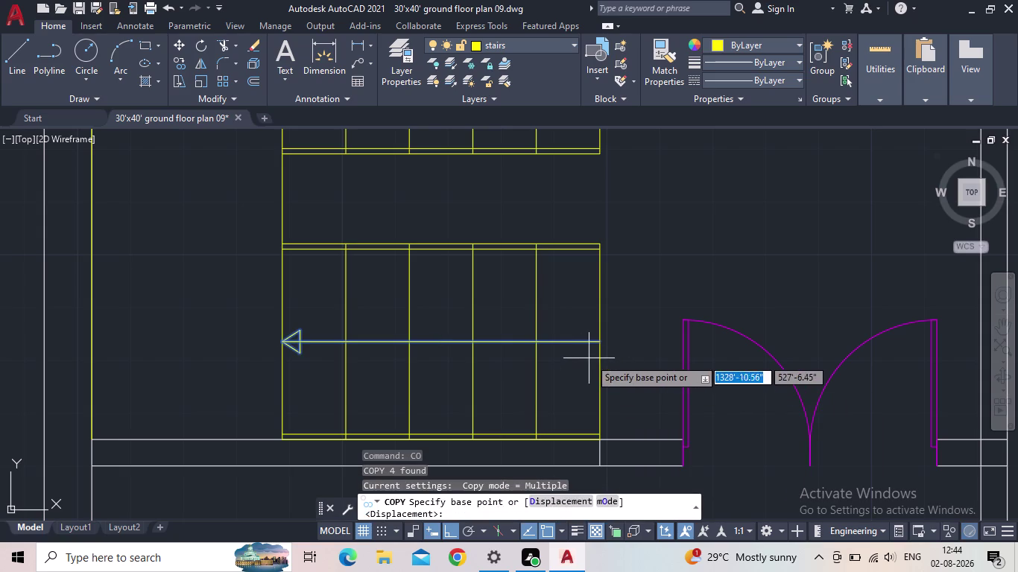
click(597, 339)
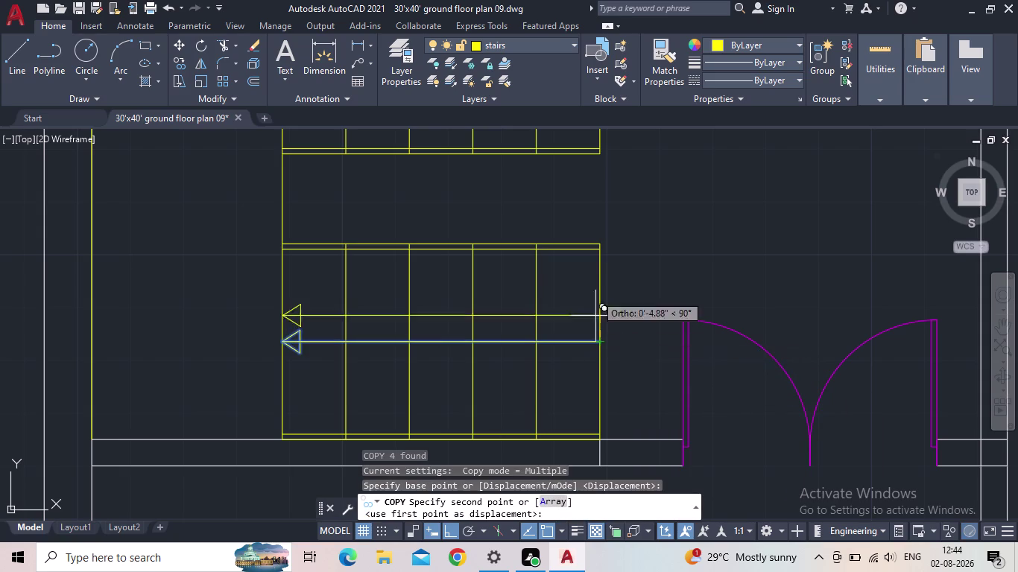
middle_drag(573, 169, 575, 403)
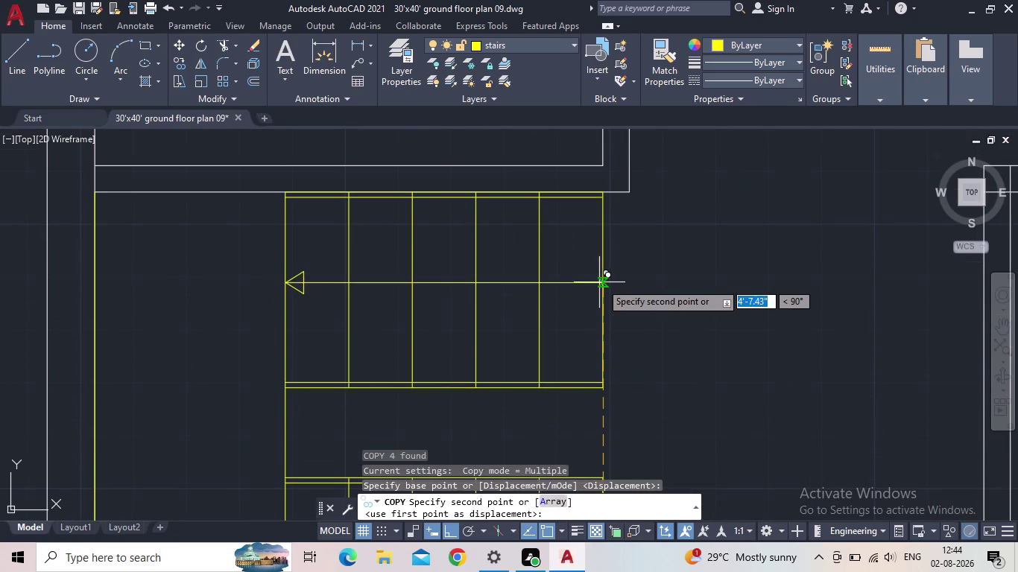
click(600, 288)
key(Escape)
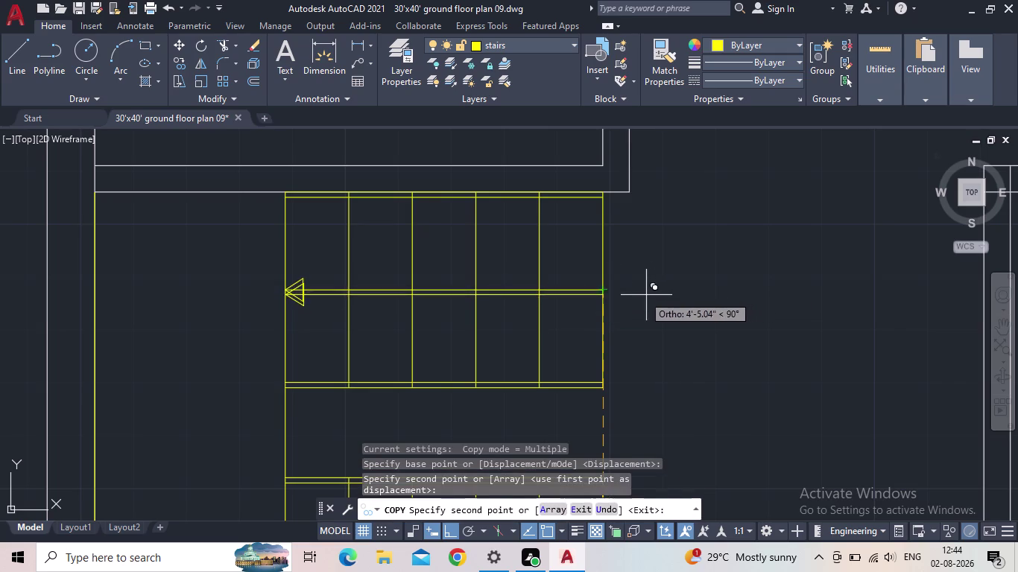
scroll(up, 3)
click(353, 299)
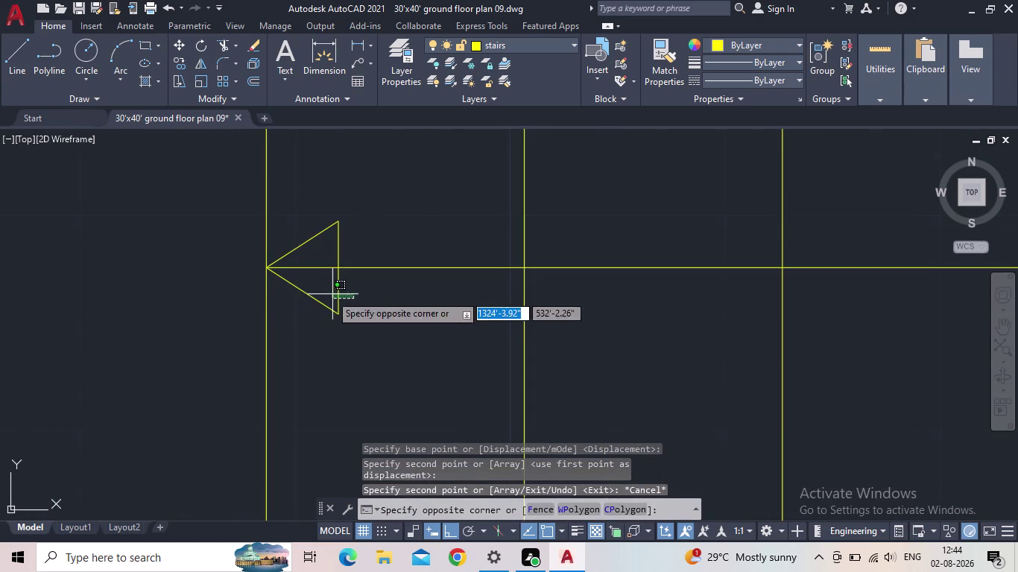
Copy the upper flight's arrowhead to just beyond the flight's right end.
click(294, 290)
drag(323, 258, 318, 250)
click(290, 224)
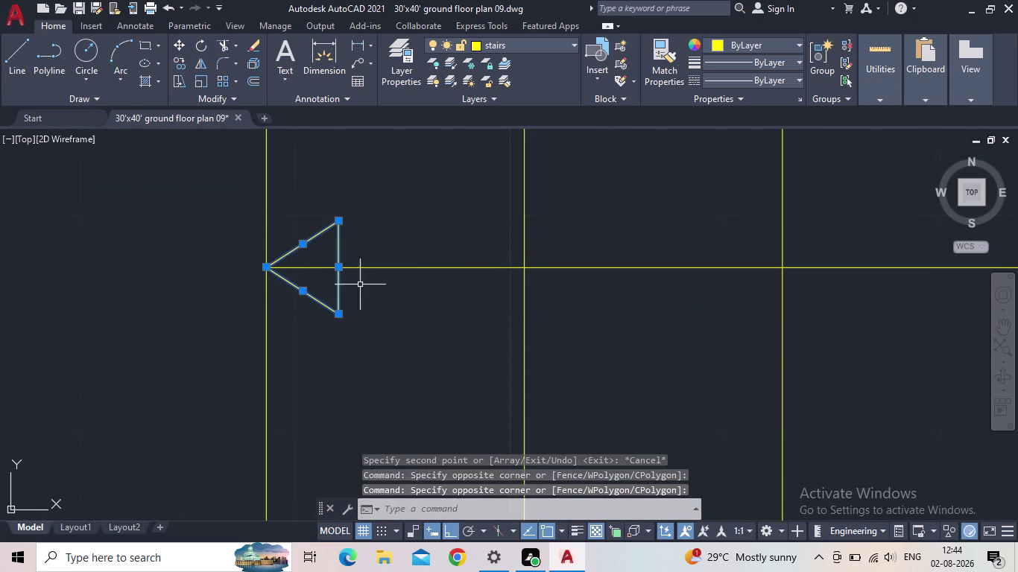
key(c)
key(o)
key(Return)
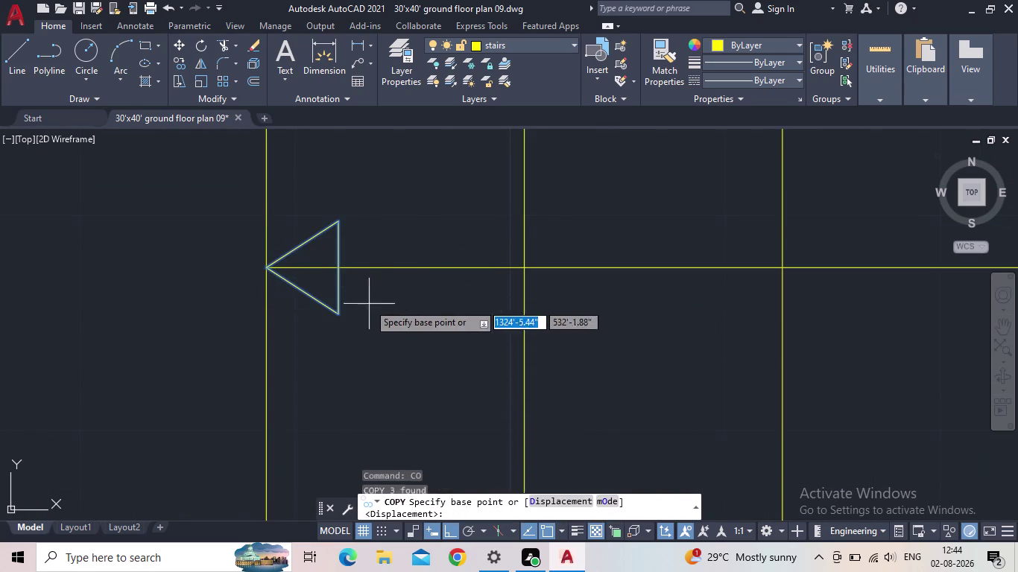
click(339, 269)
middle_drag(760, 260, 460, 312)
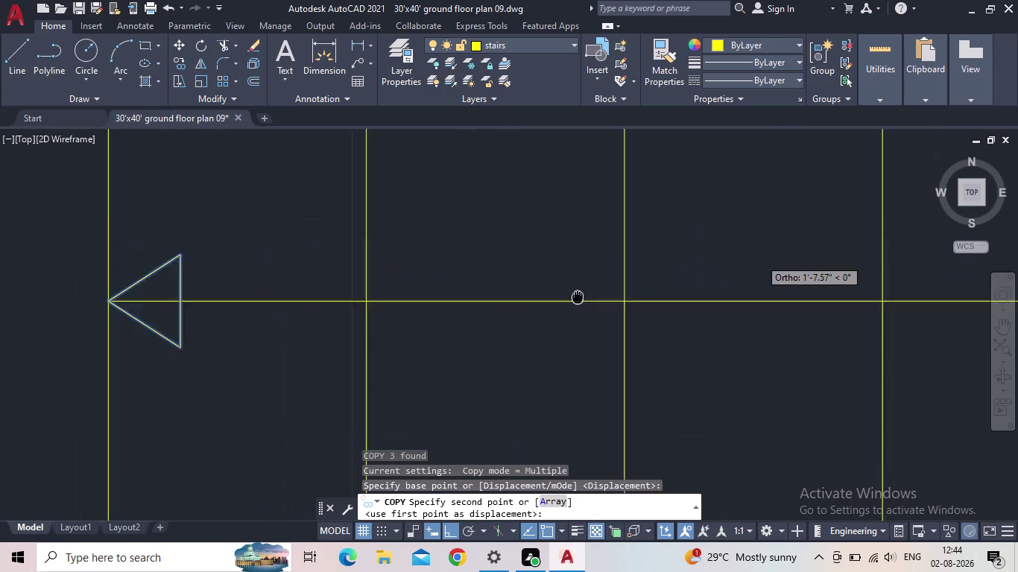
middle_drag(460, 313, 305, 329)
scroll(down, 3)
click(467, 329)
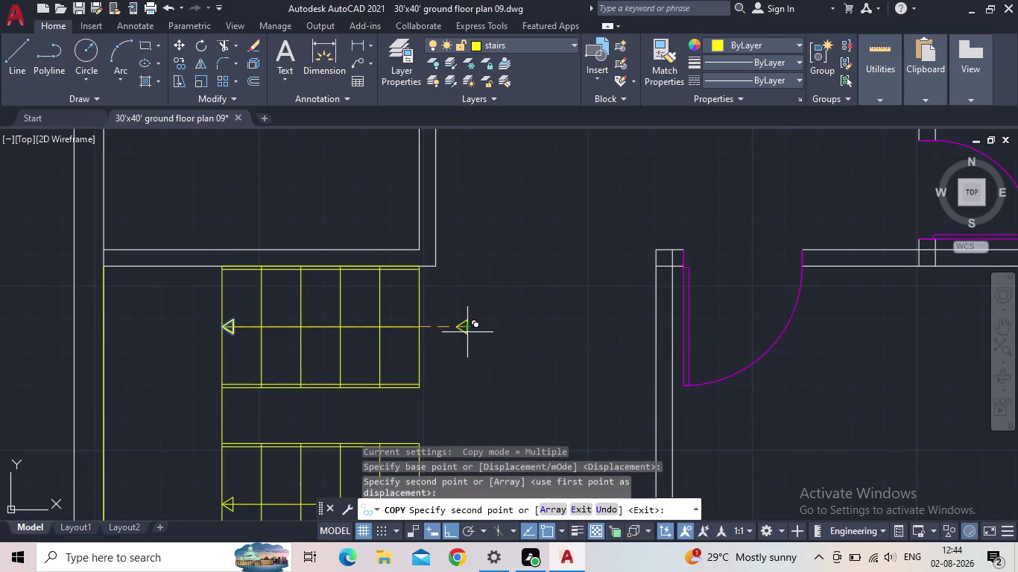
key(Escape)
Delete the original left arrowhead on the upper flight.
scroll(up, 3)
scroll(up, 3)
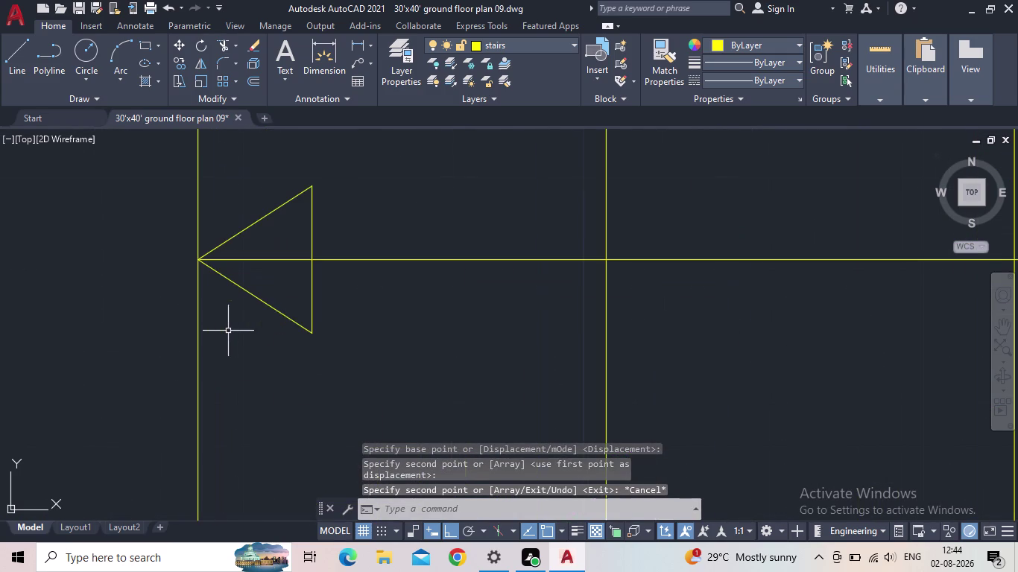
drag(354, 297, 222, 299)
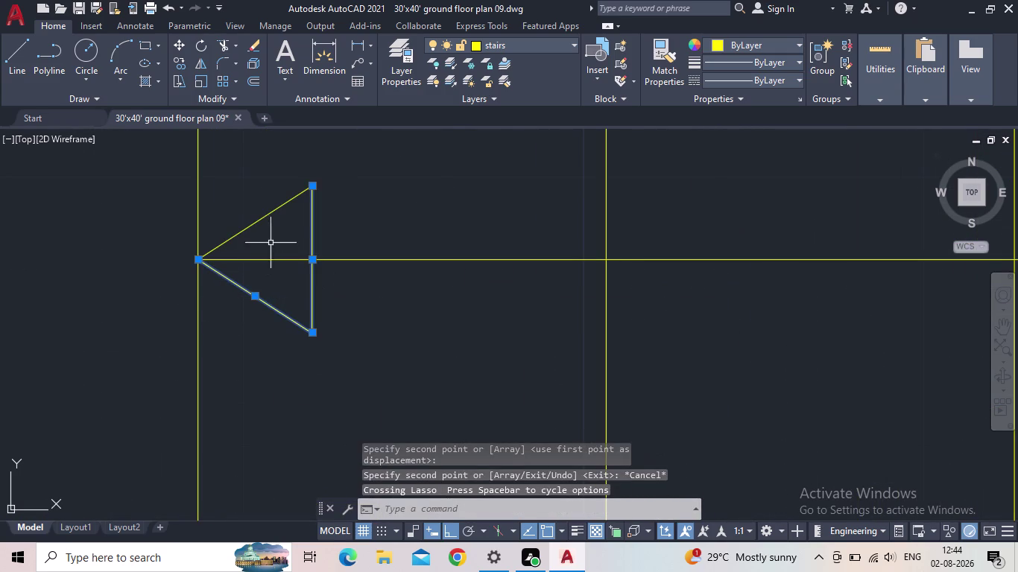
drag(273, 233, 250, 209)
key(Delete)
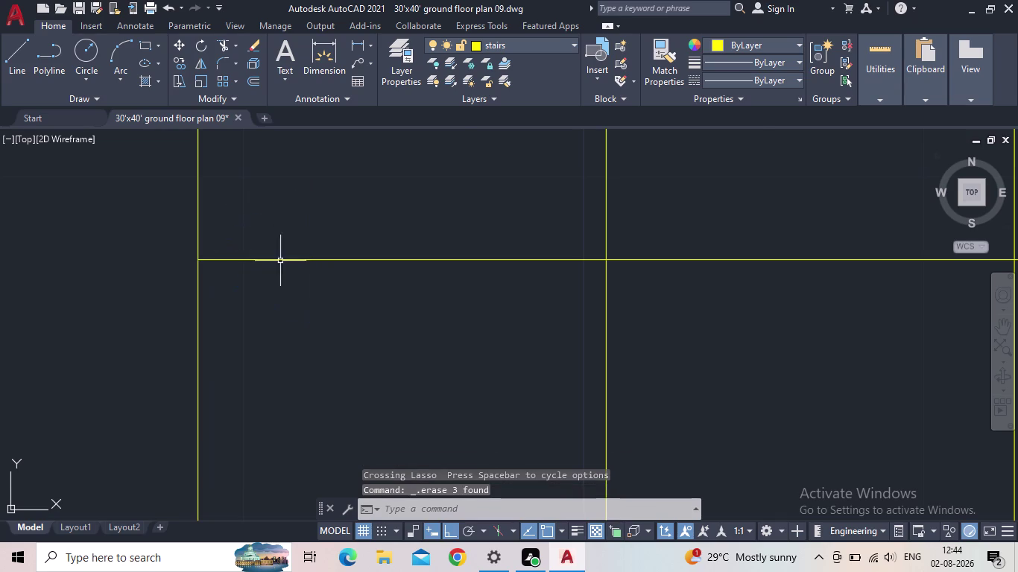
scroll(down, 3)
scroll(down, 3)
middle_drag(661, 325, 577, 361)
drag(645, 358, 620, 349)
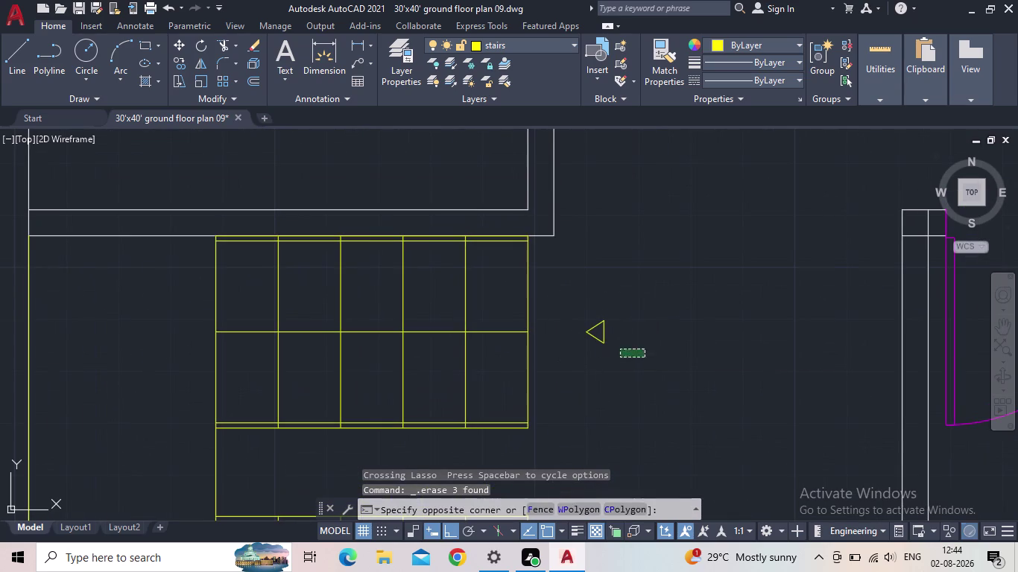
Rotate the copied arrowhead about its tip so it points right.
click(570, 298)
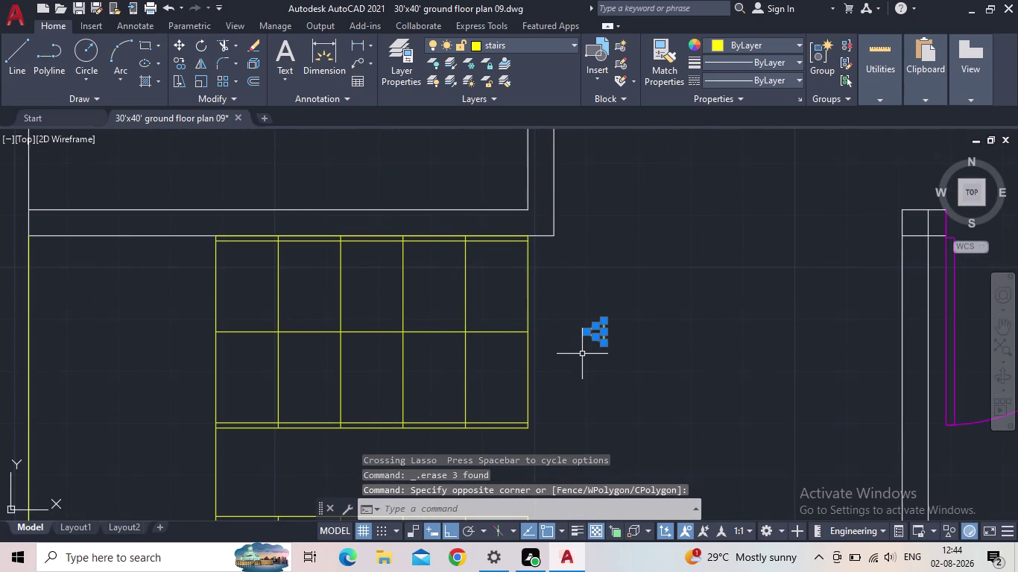
key(r)
key(o)
key(Return)
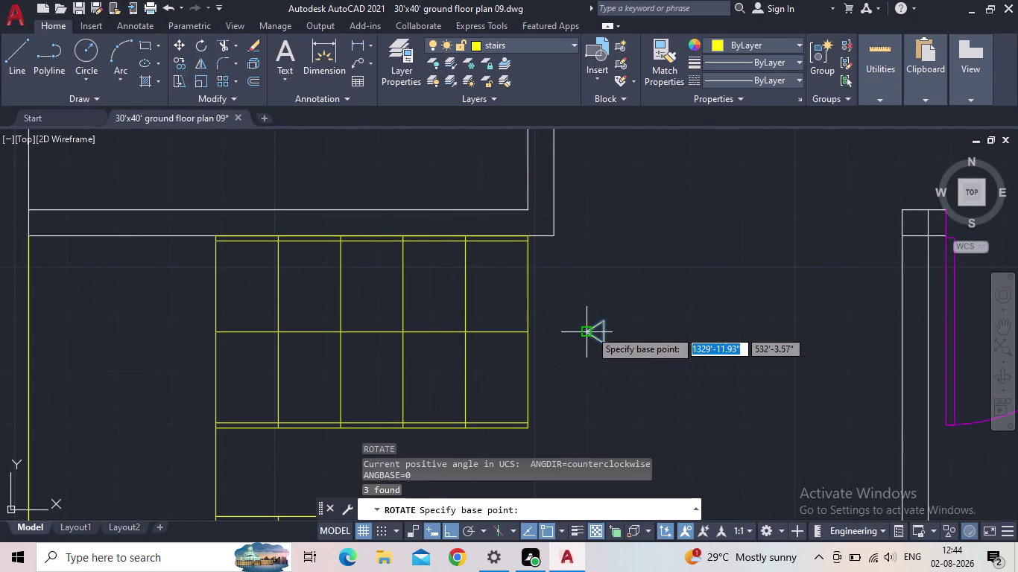
click(591, 331)
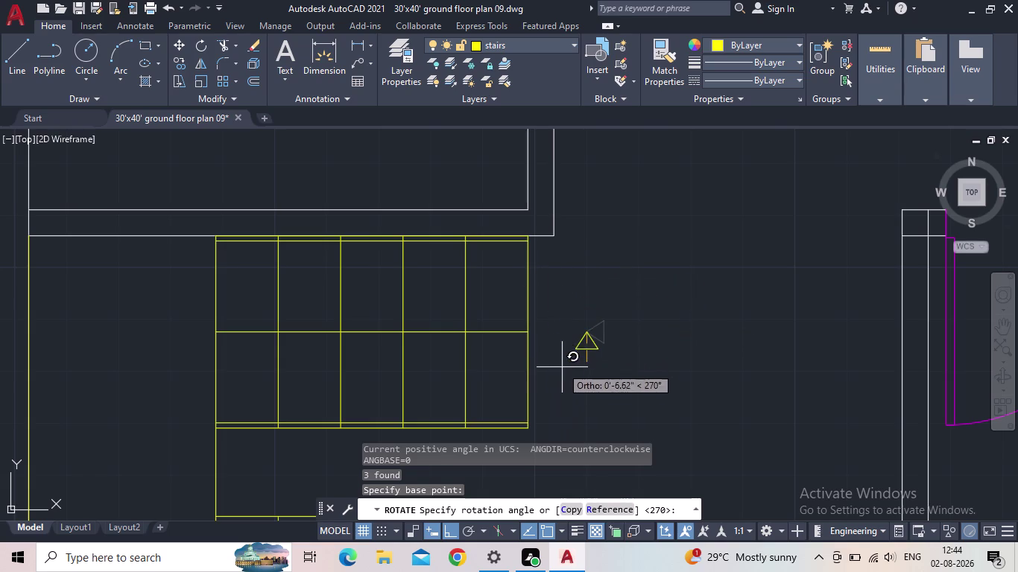
click(445, 321)
key(Escape)
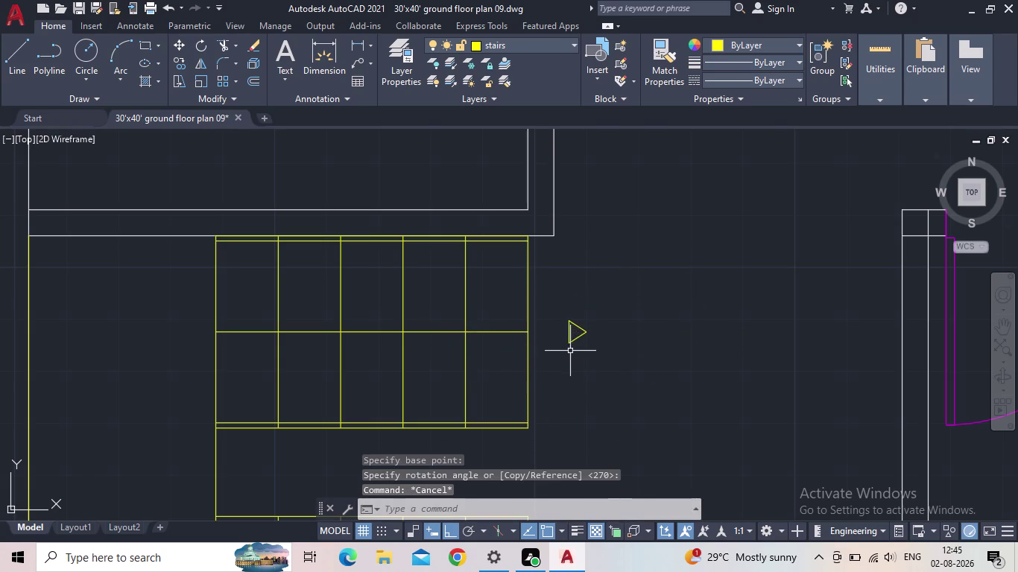
Move the rotated arrowhead's tip onto the direction line's right end.
drag(602, 358, 584, 348)
click(551, 309)
scroll(up, 3)
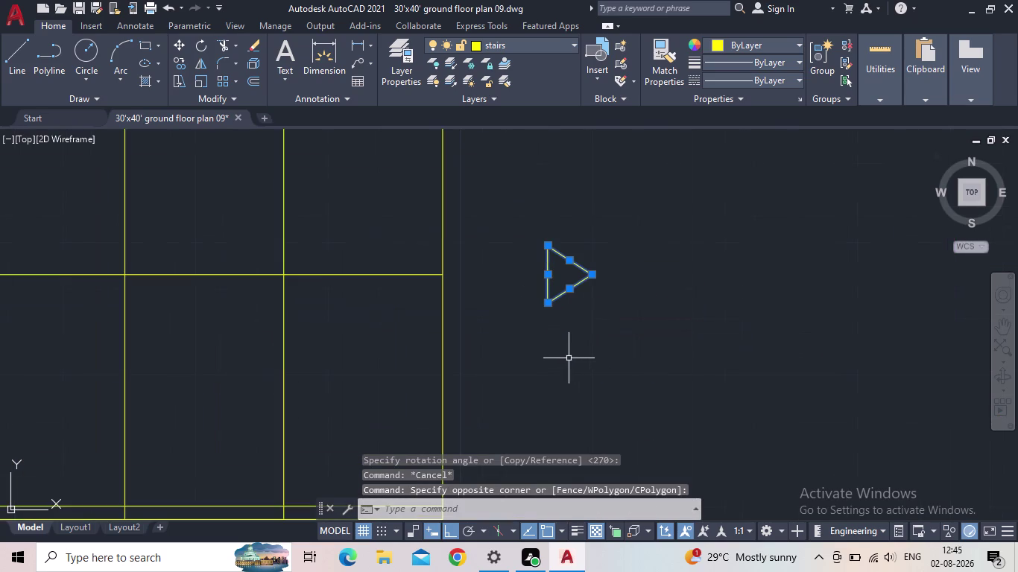
key(m)
key(Return)
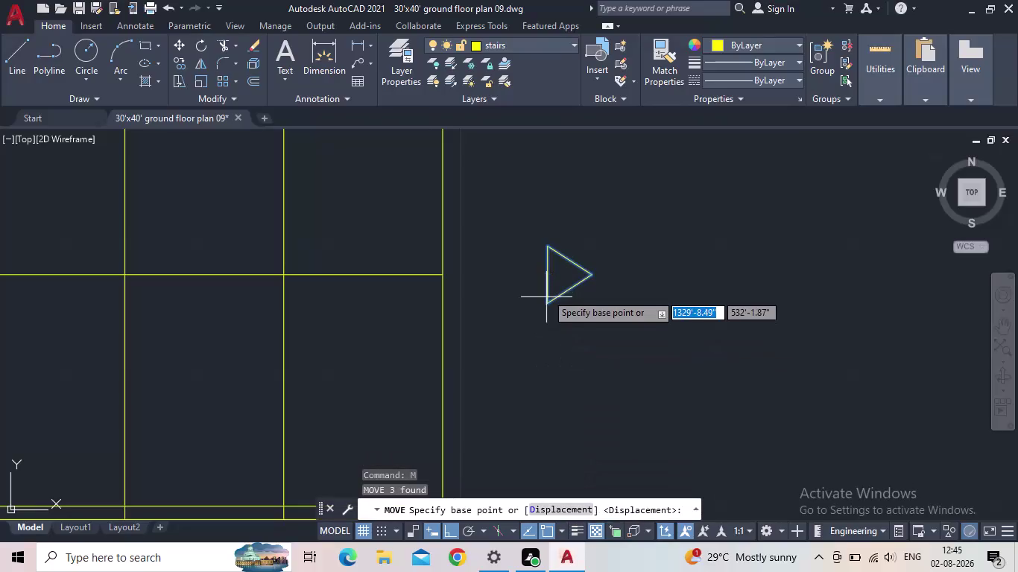
click(593, 276)
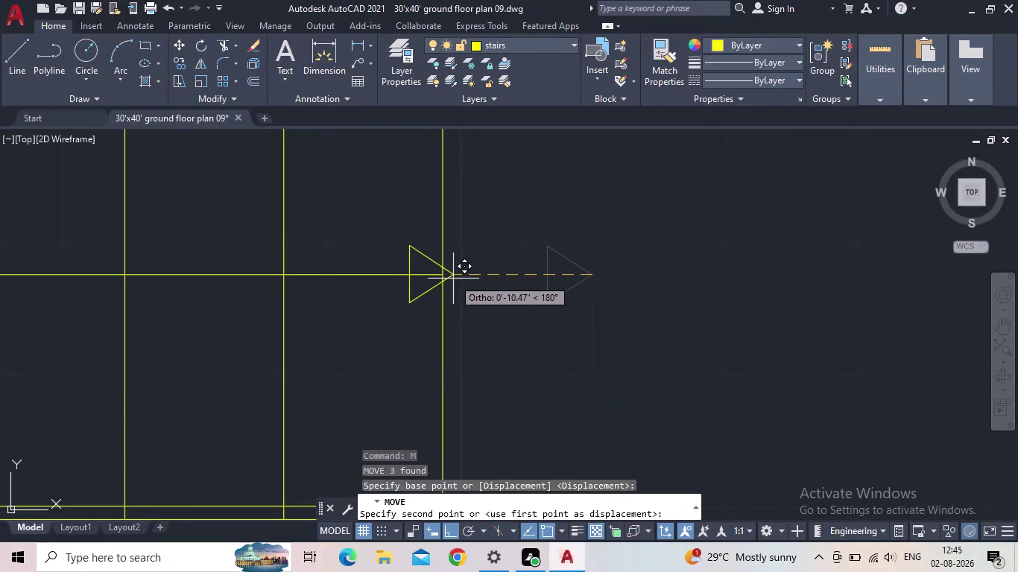
click(439, 276)
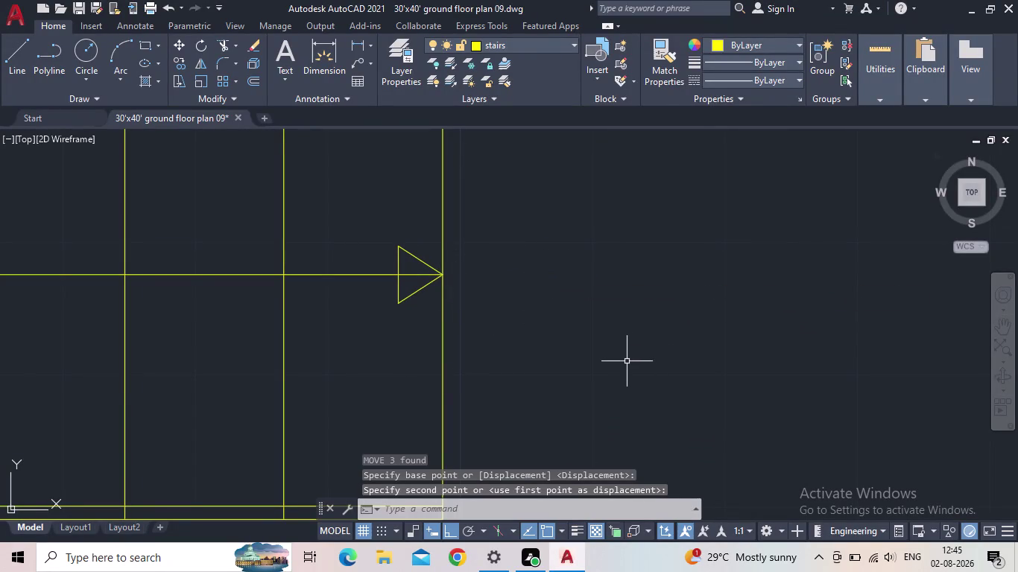
scroll(down, 3)
middle_drag(656, 362, 607, 236)
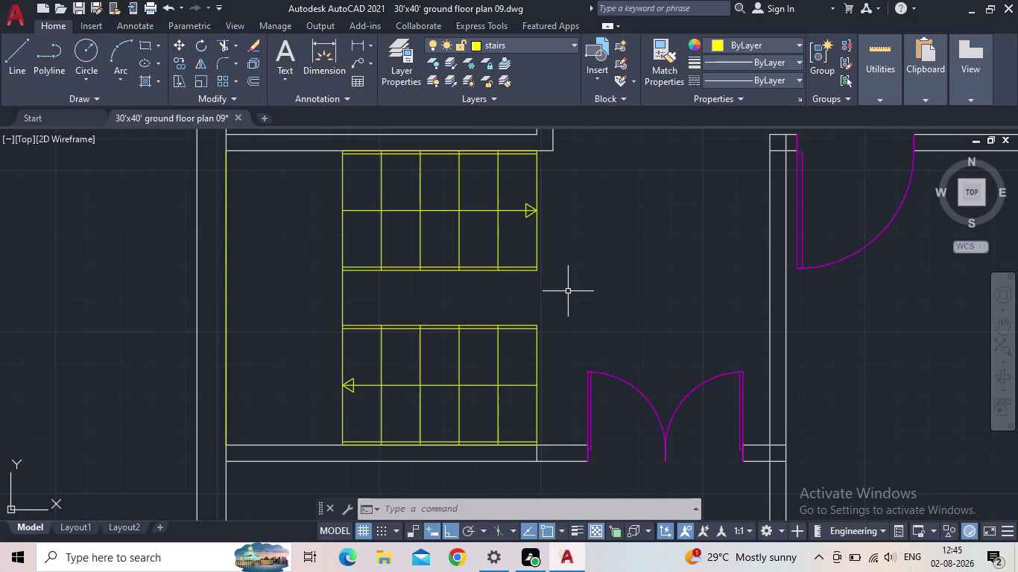
scroll(down, 3)
middle_drag(595, 284, 579, 291)
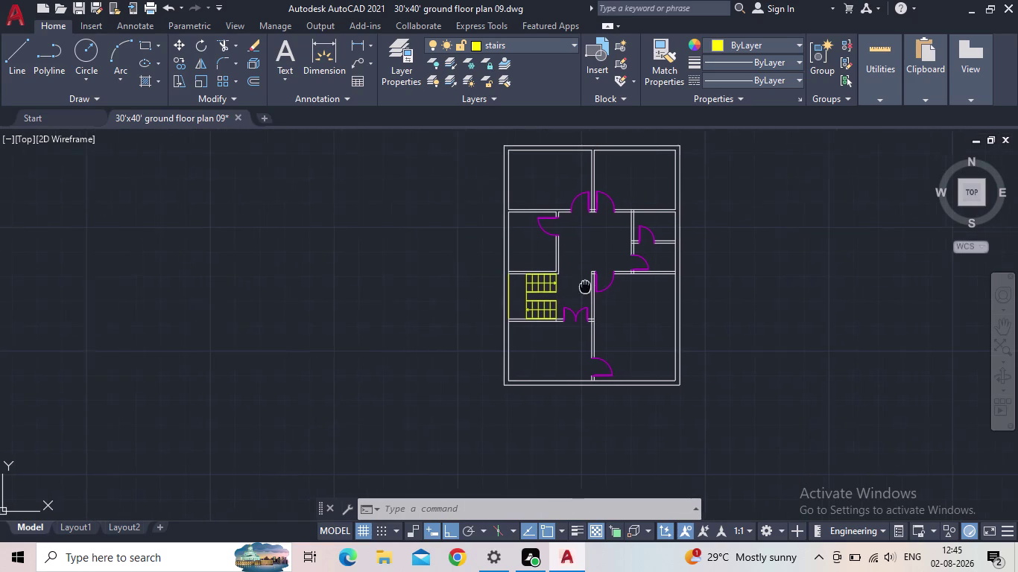
middle_drag(579, 292, 575, 296)
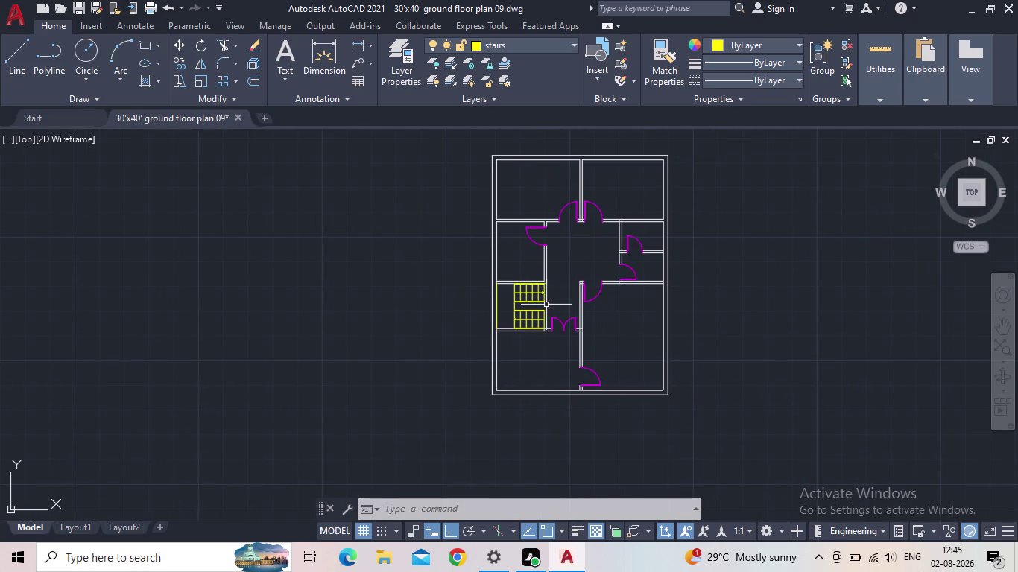